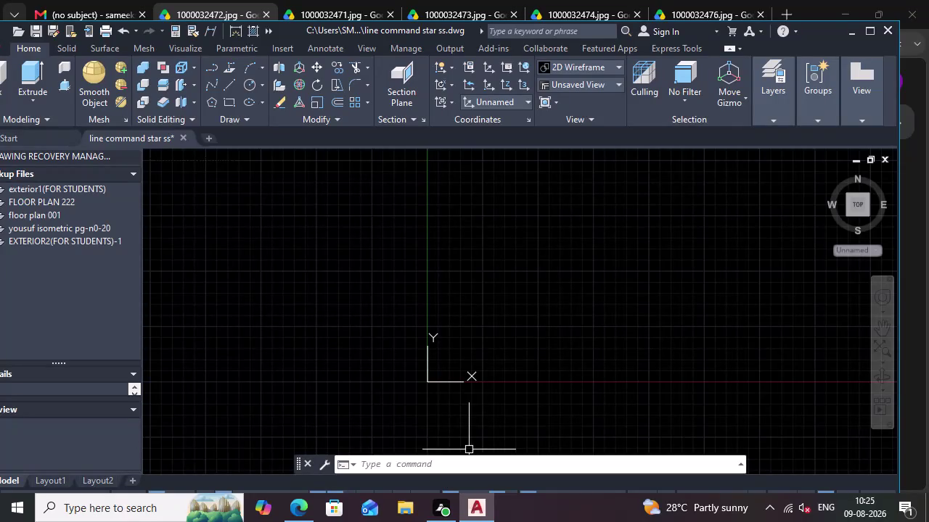
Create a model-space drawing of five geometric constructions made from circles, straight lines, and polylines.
Draw a radius-50 circle centred just above and right of the origin.
click(447, 464)
text(circle)
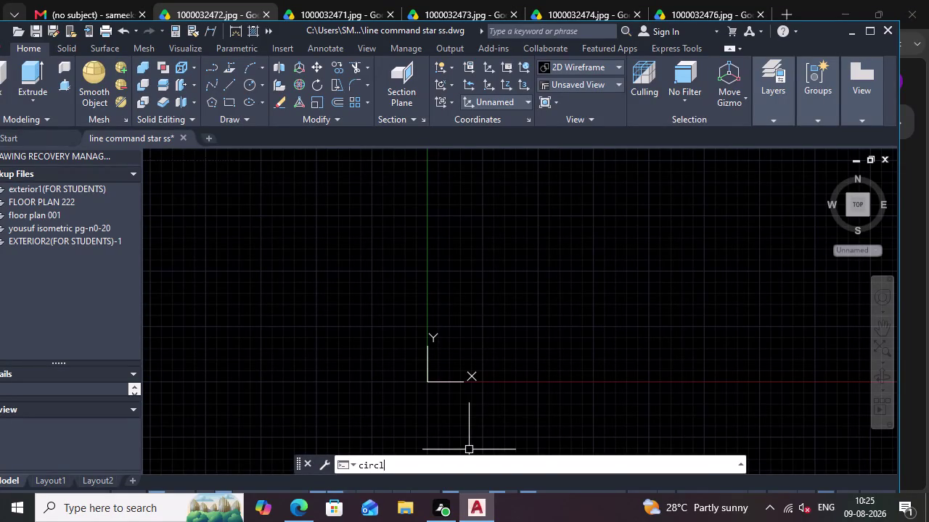
key(Return)
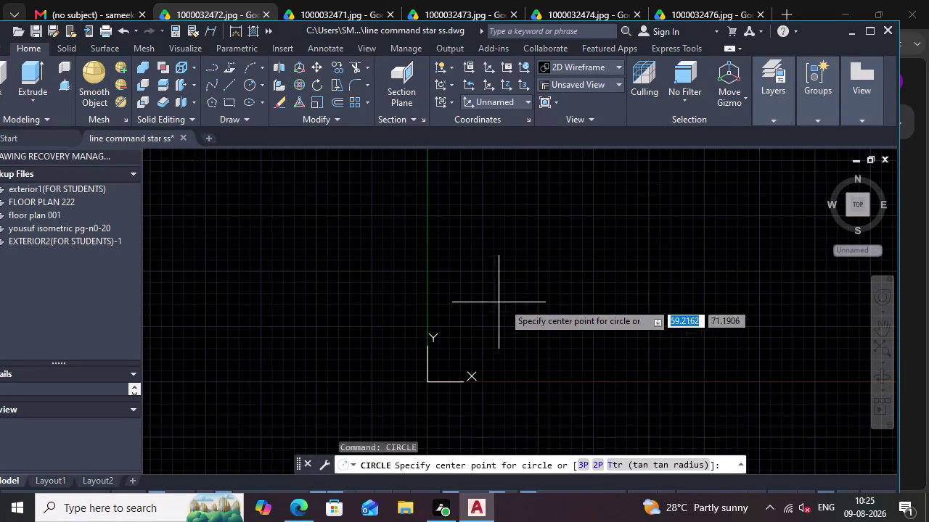
click(525, 312)
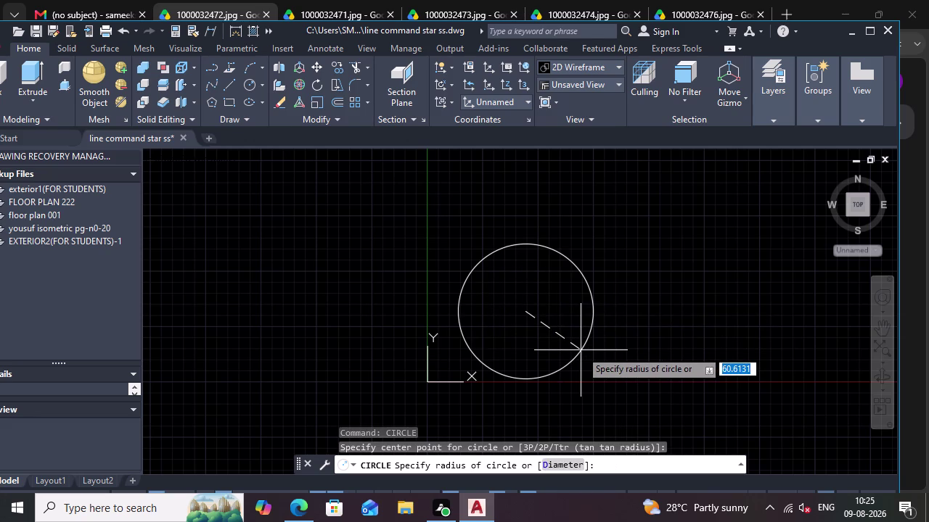
text(50)
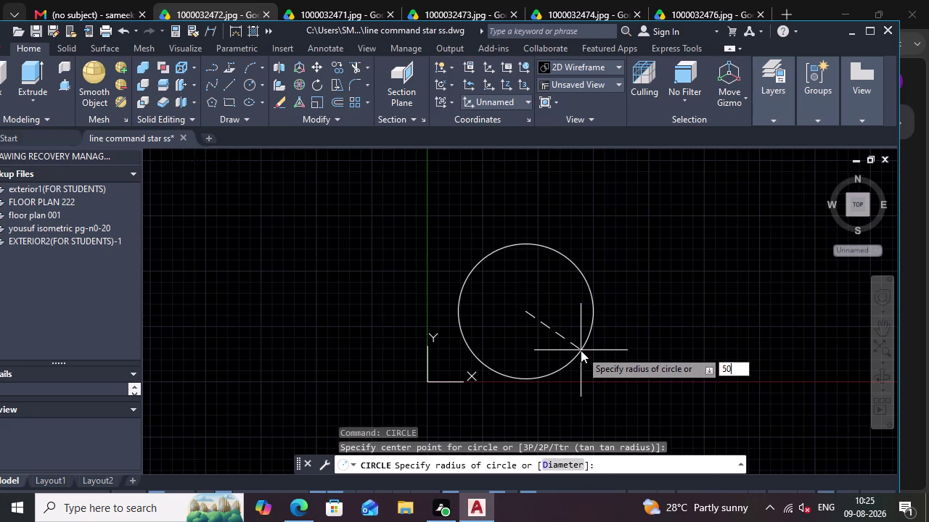
key(Return)
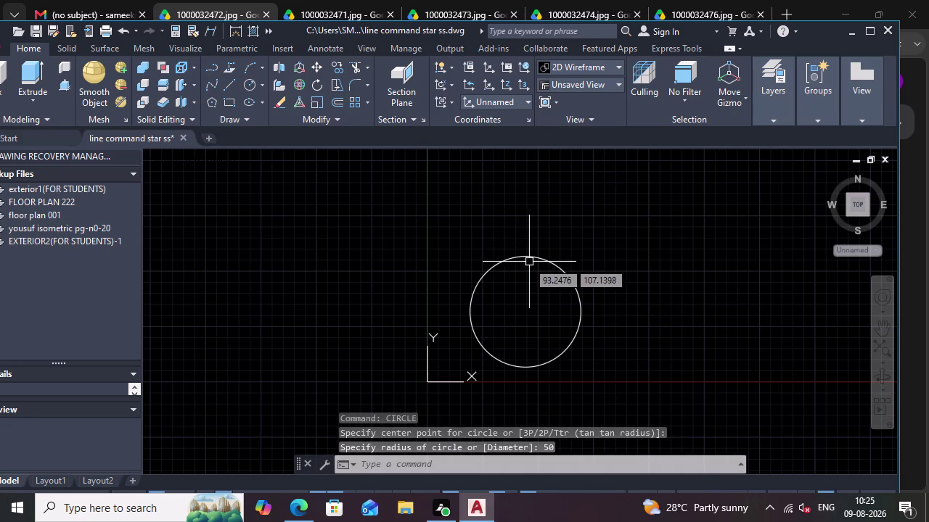
Add a radius-20 circle on the big circle's top quadrant, topped by a radius-10 circle.
key(c)
key(Return)
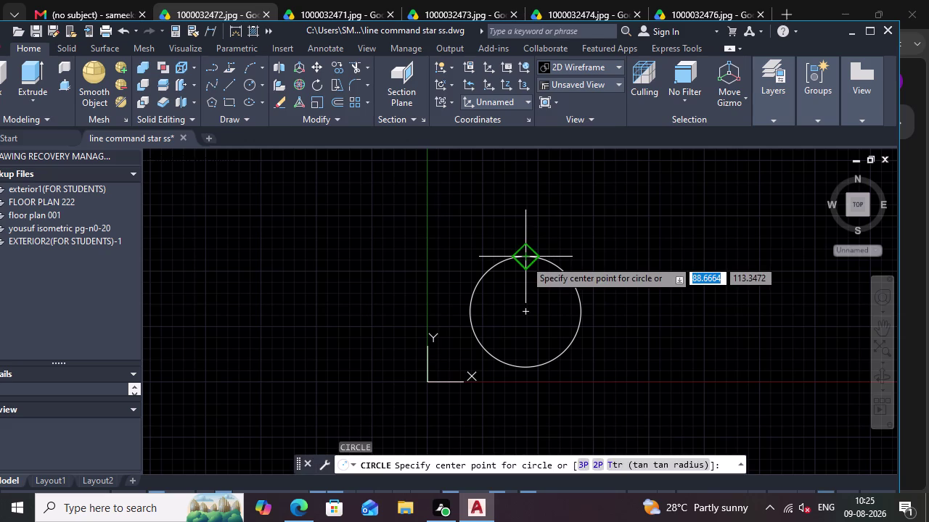
click(525, 260)
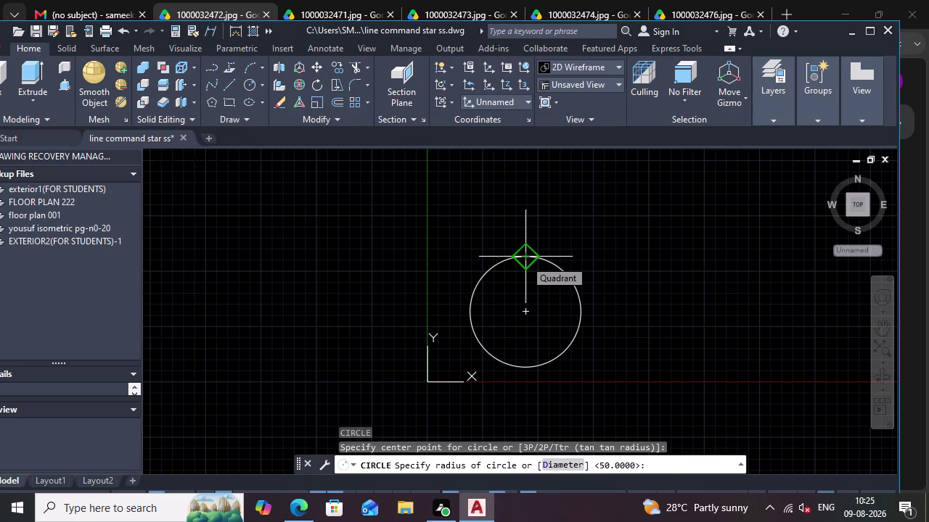
text(20)
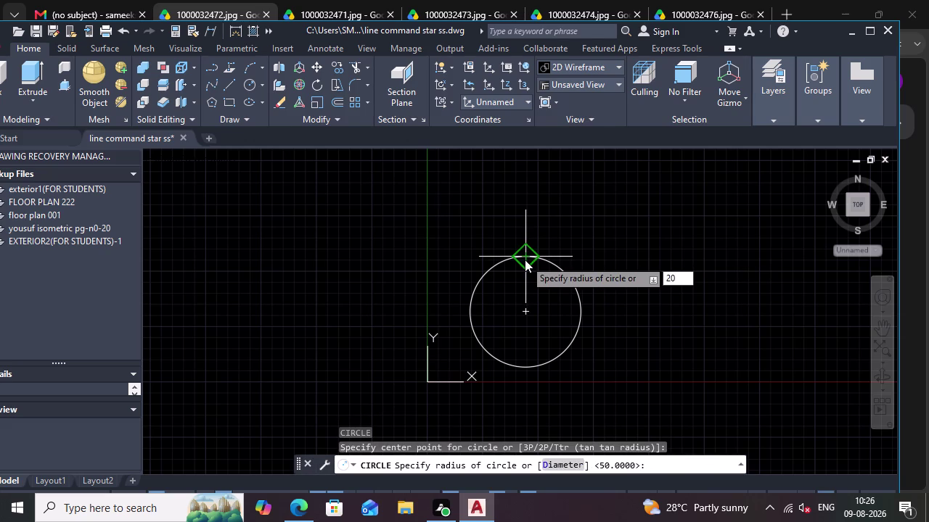
key(Return)
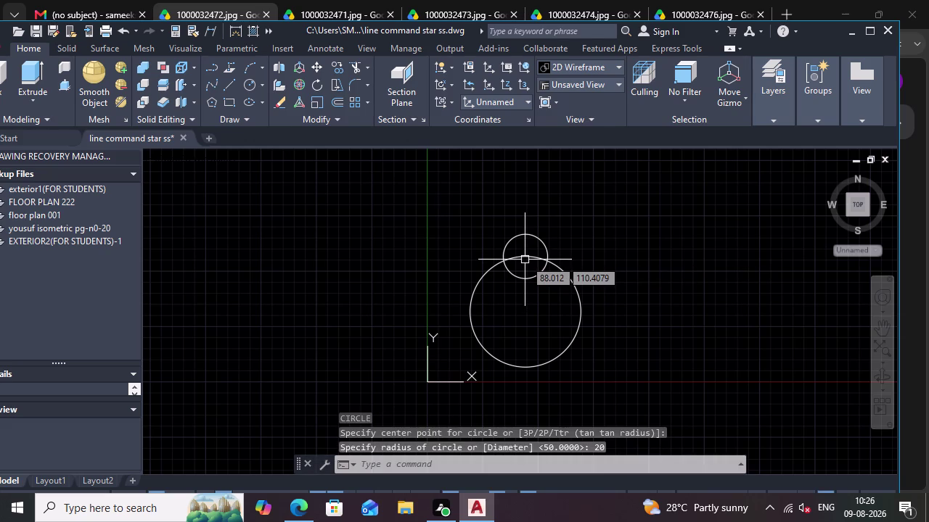
key(c)
key(Return)
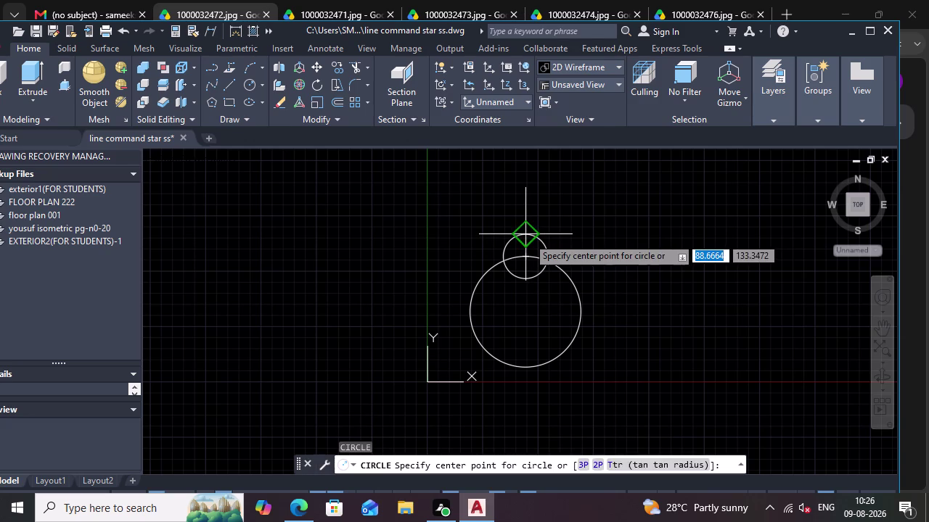
click(527, 238)
text(10)
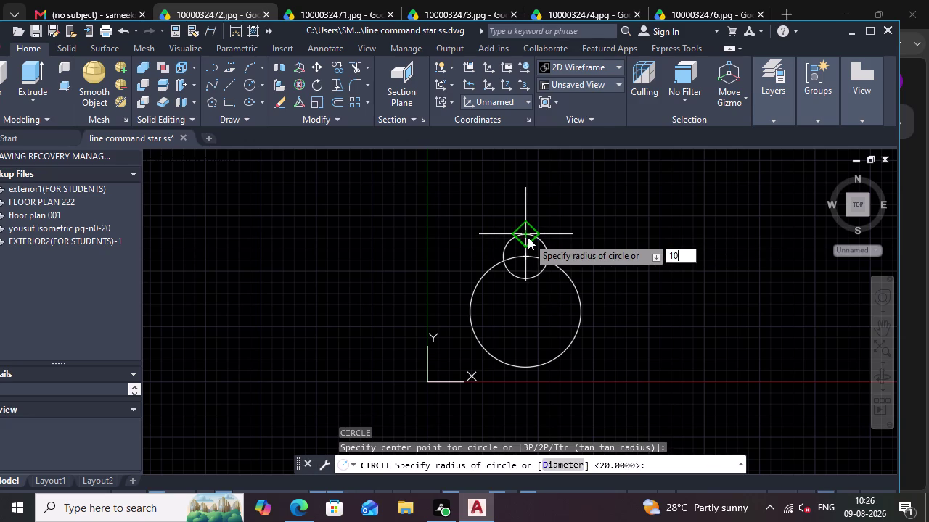
key(Return)
Add a radius-20 circle on the right quadrant, capped by a radius-10 circle at its outer point.
key(c)
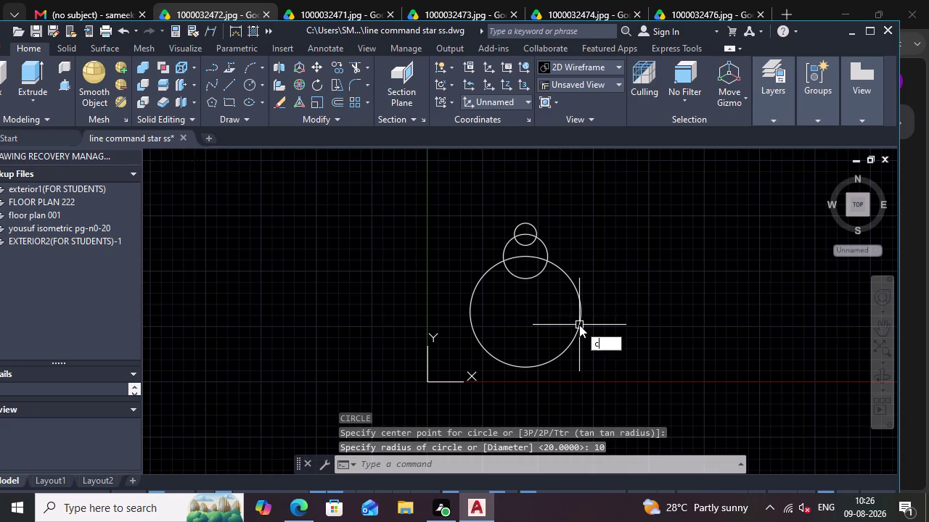
key(Return)
click(591, 319)
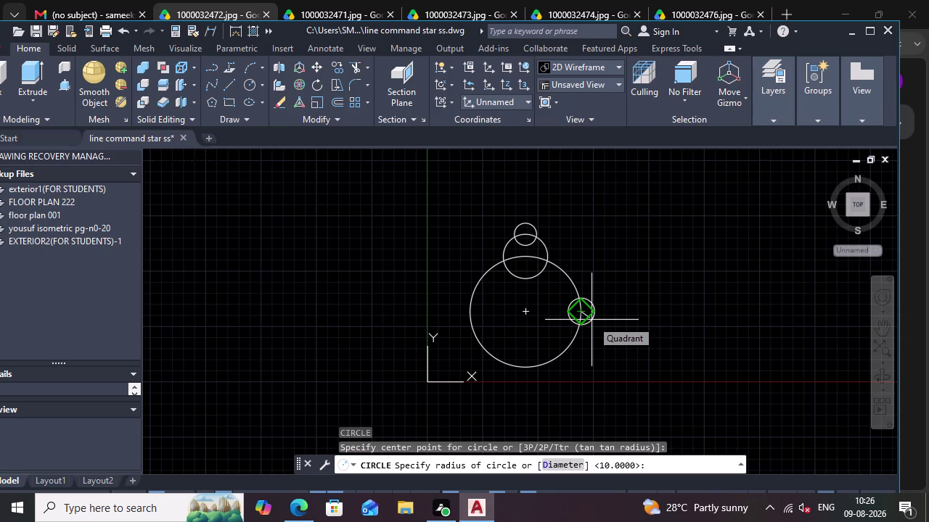
text(2-)
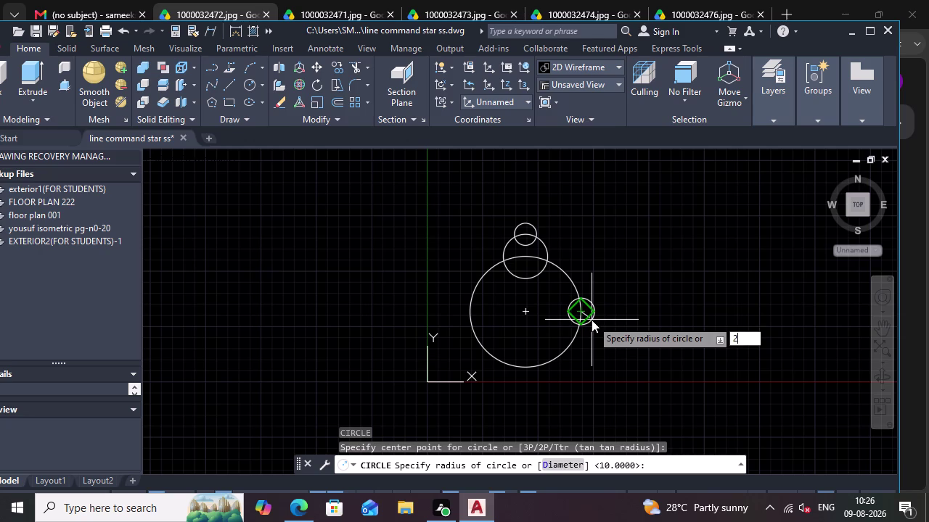
key(BackSpace)
key(0)
key(Return)
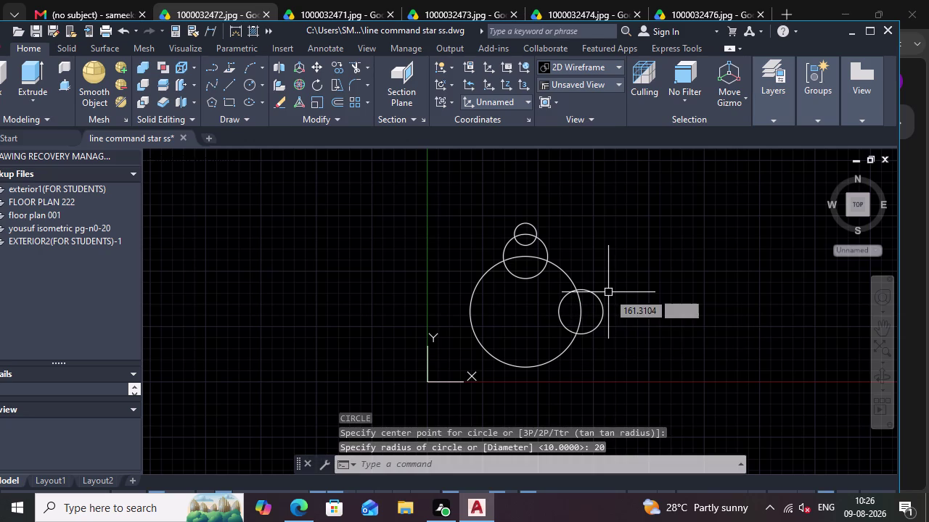
key(c)
key(Return)
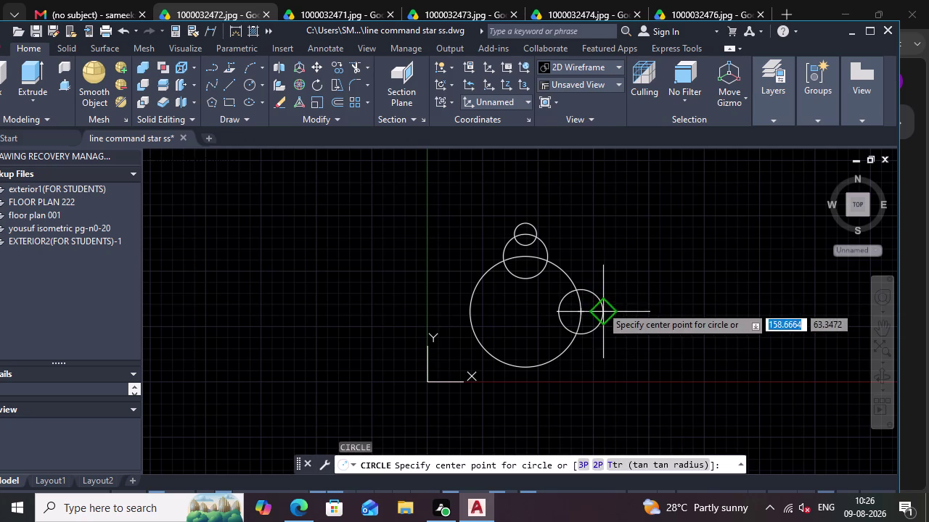
click(601, 306)
text(10)
key(Return)
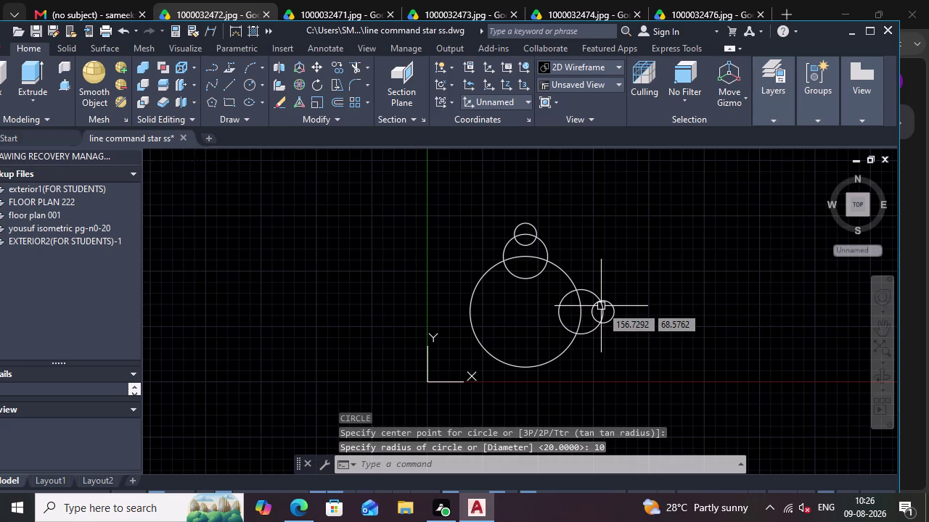
key(c)
key(Return)
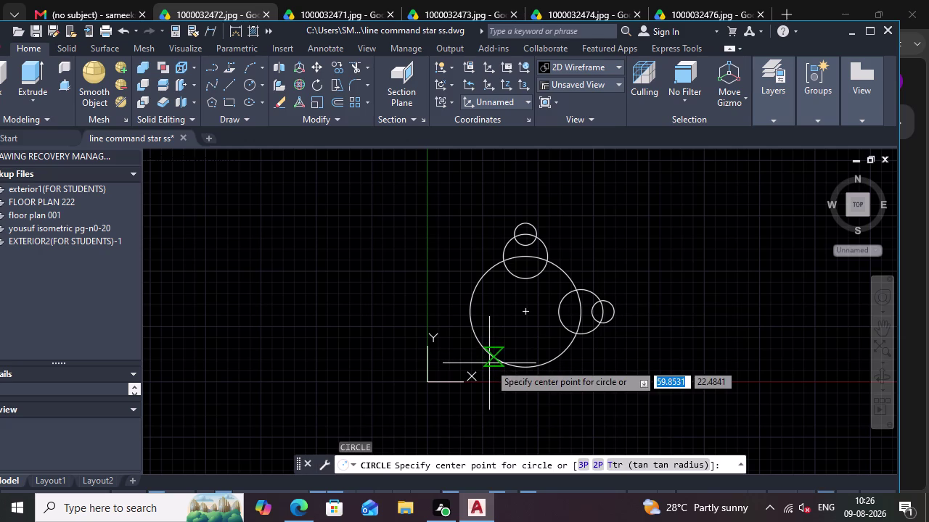
Add a radius-20 circle at the bottom quadrant with a radius-10 circle below it.
click(525, 365)
text(20)
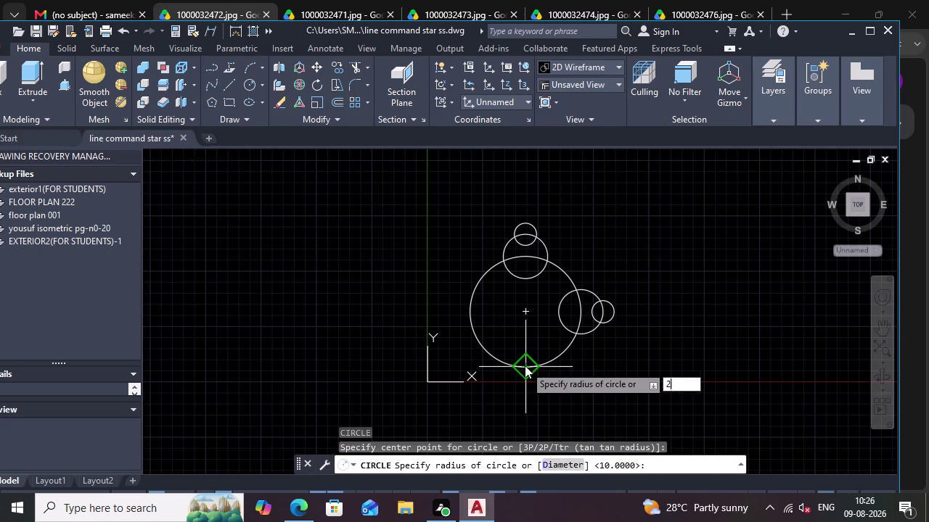
key(Return)
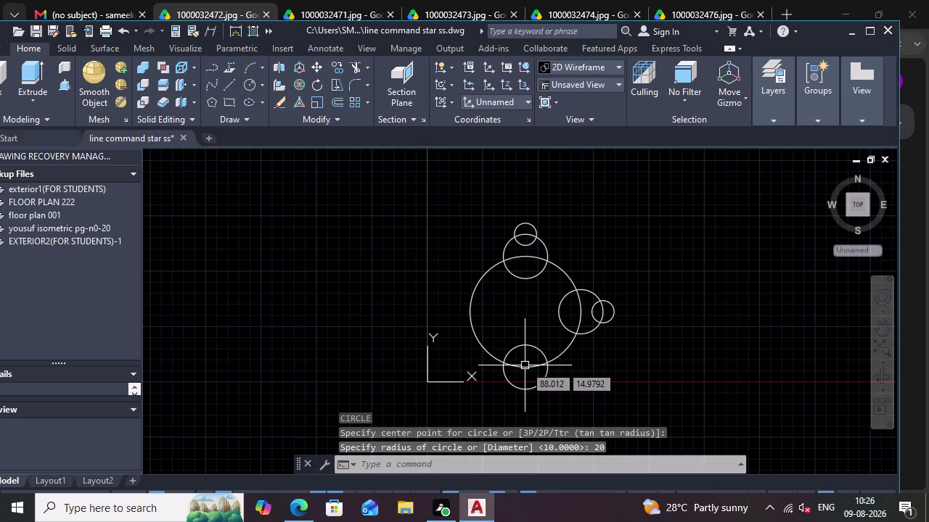
key(c)
key(Return)
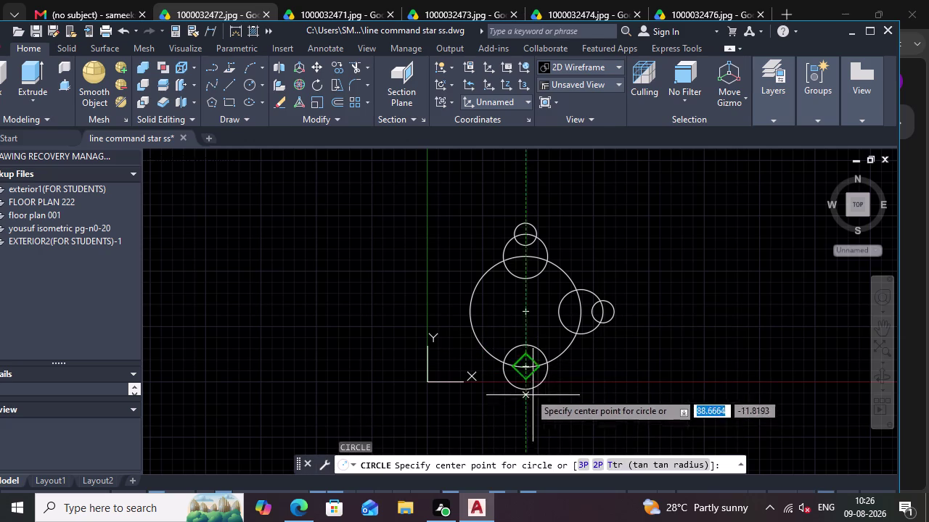
click(518, 389)
text(20)
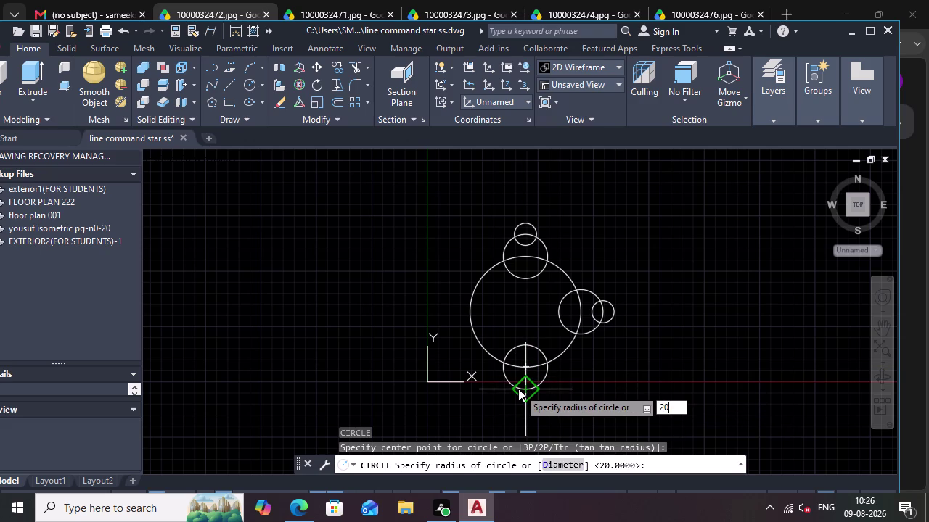
key(BackSpace)
key(BackSpace)
text(1-)
key(BackSpace)
key(0)
key(Return)
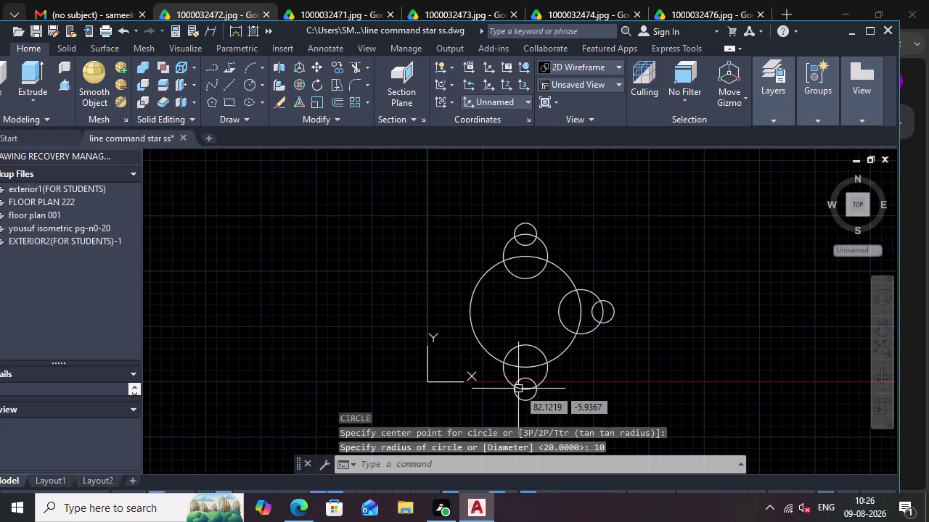
Add a radius-20 circle at the left quadrant with a radius-10 circle beyond it.
key(c)
key(Return)
scroll(up, 3)
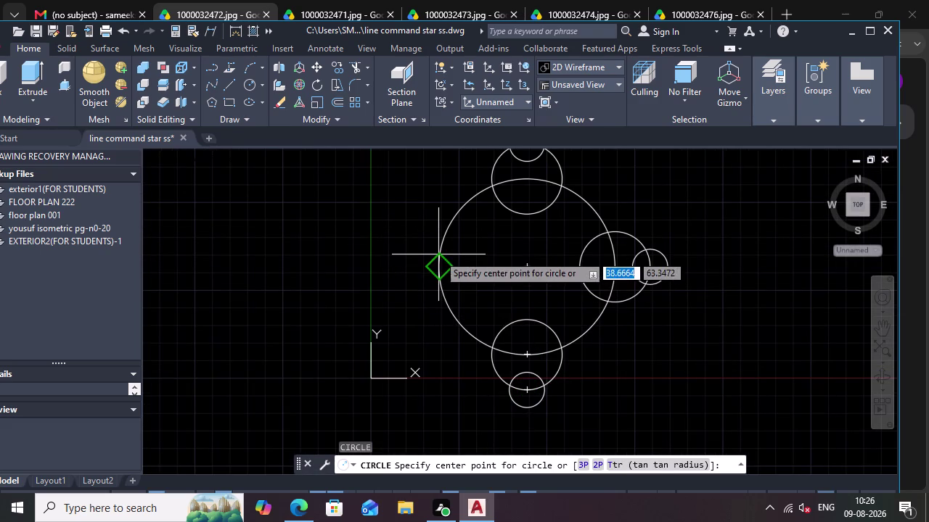
click(438, 255)
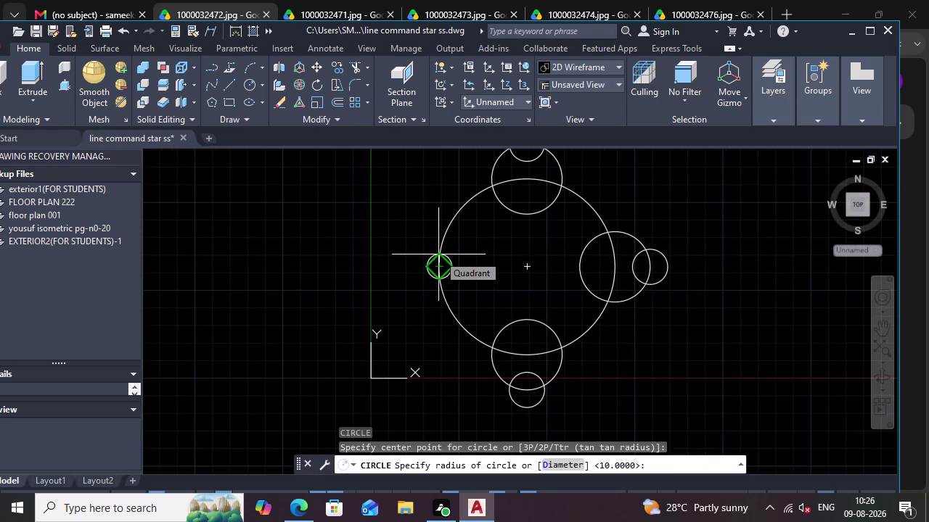
text(20)
key(Return)
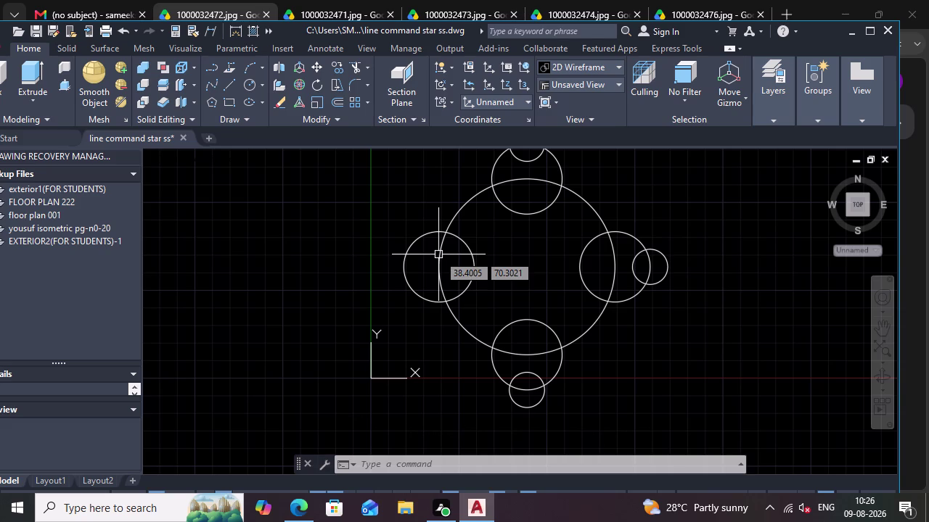
key(c)
key(Return)
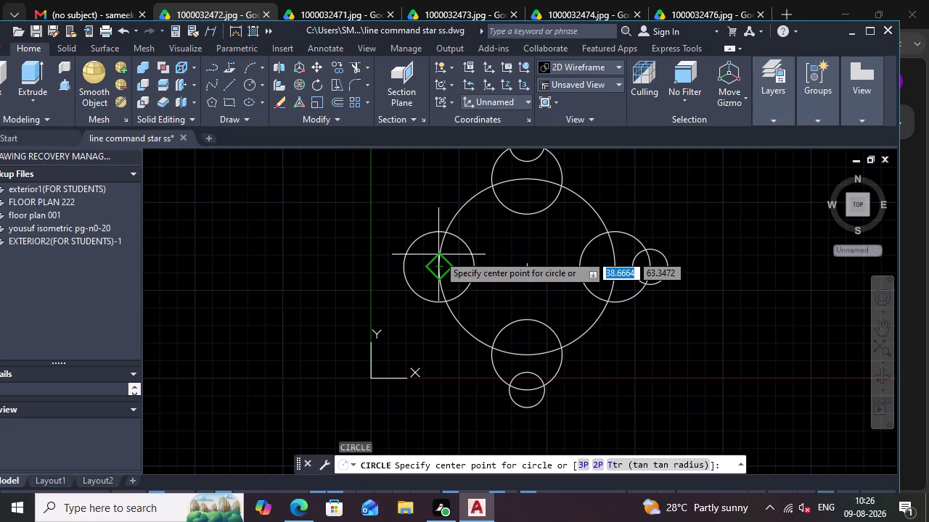
click(414, 260)
text(10)
key(Return)
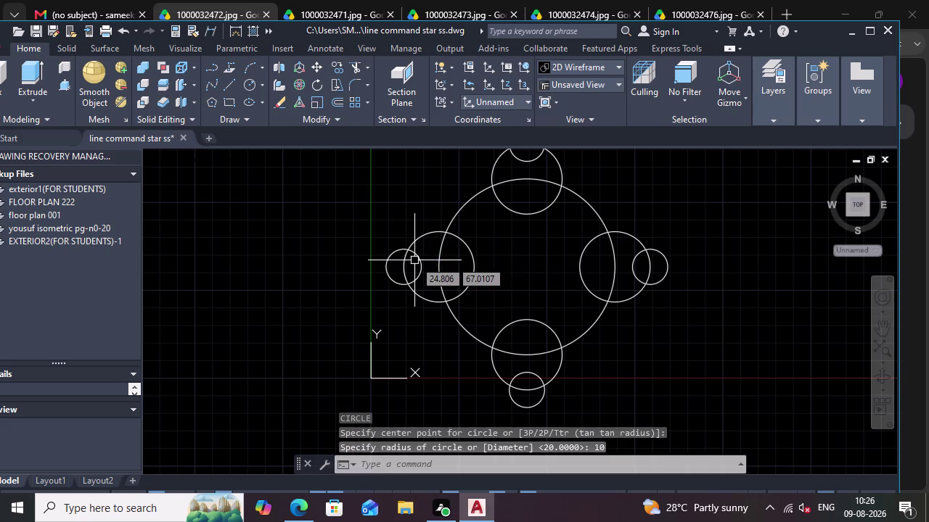
scroll(down, 3)
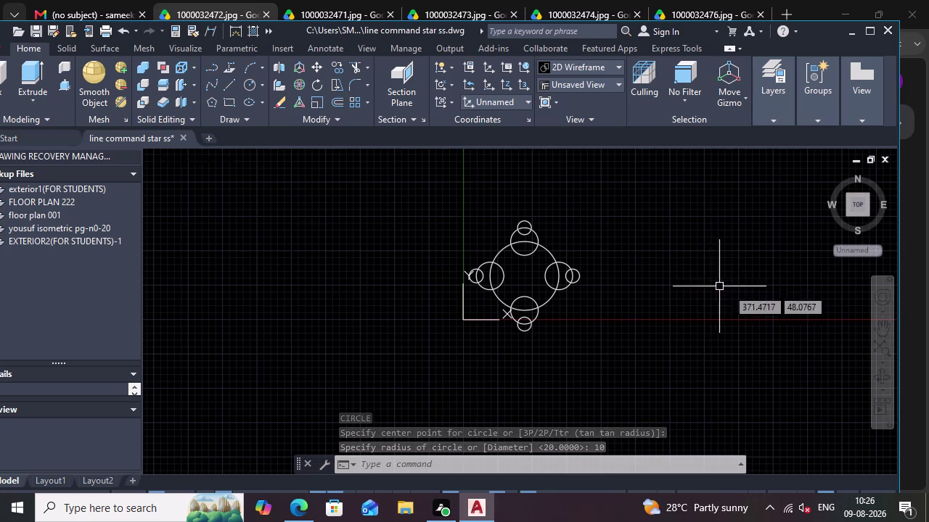
click(459, 467)
key(c)
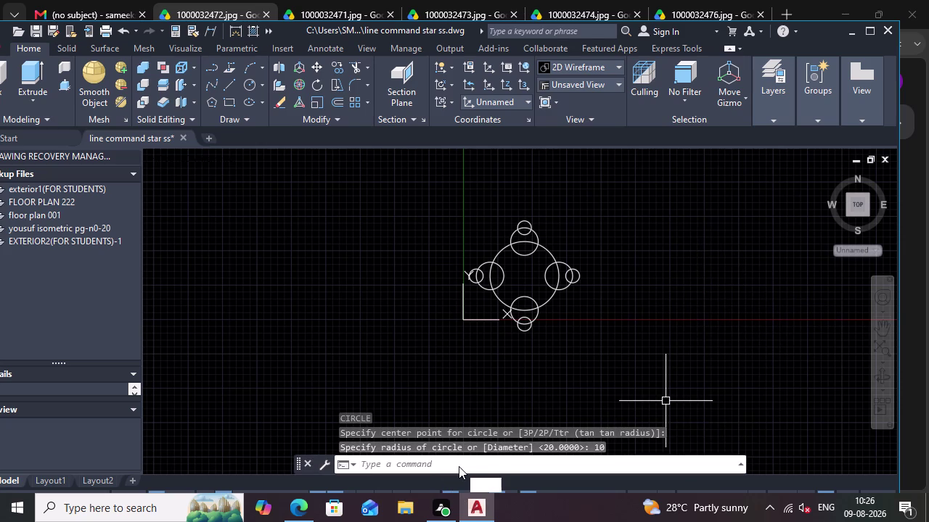
key(Return)
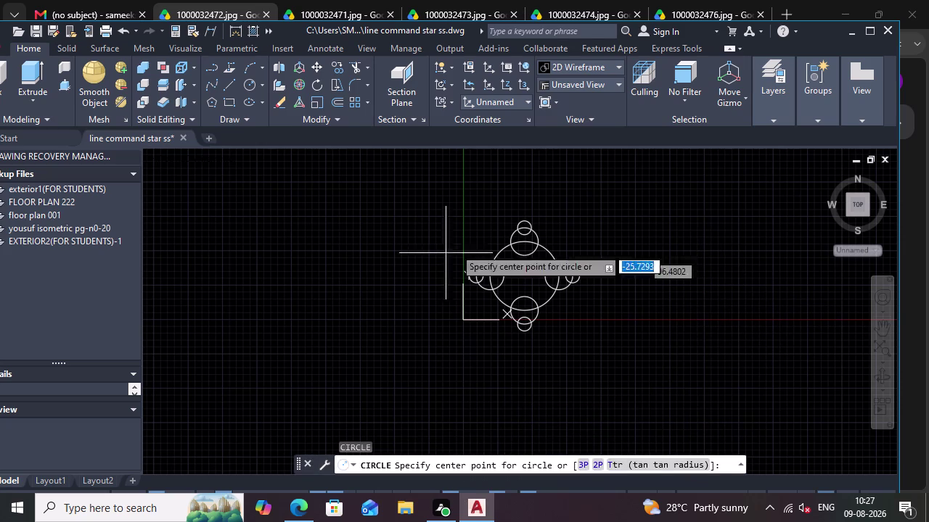
scroll(up, 3)
scroll(down, 3)
click(687, 270)
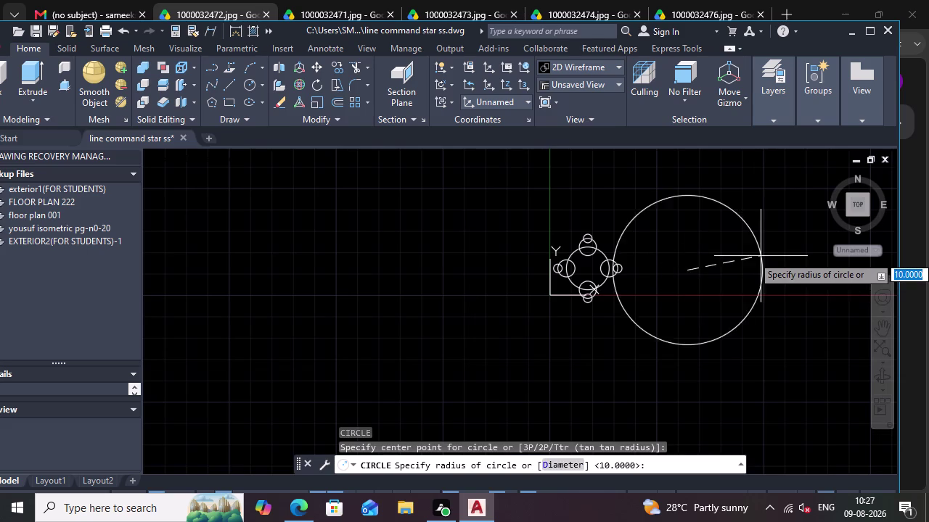
scroll(up, 3)
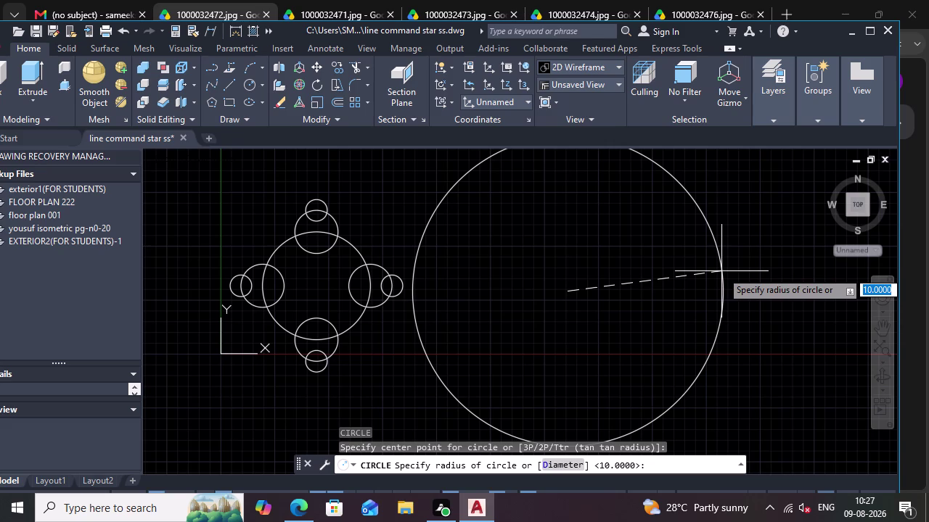
key(Escape)
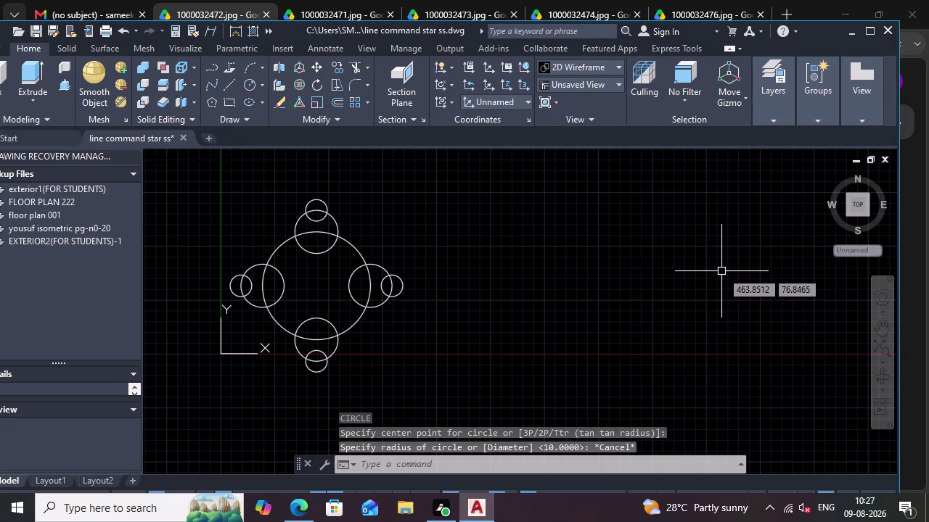
text(tr)
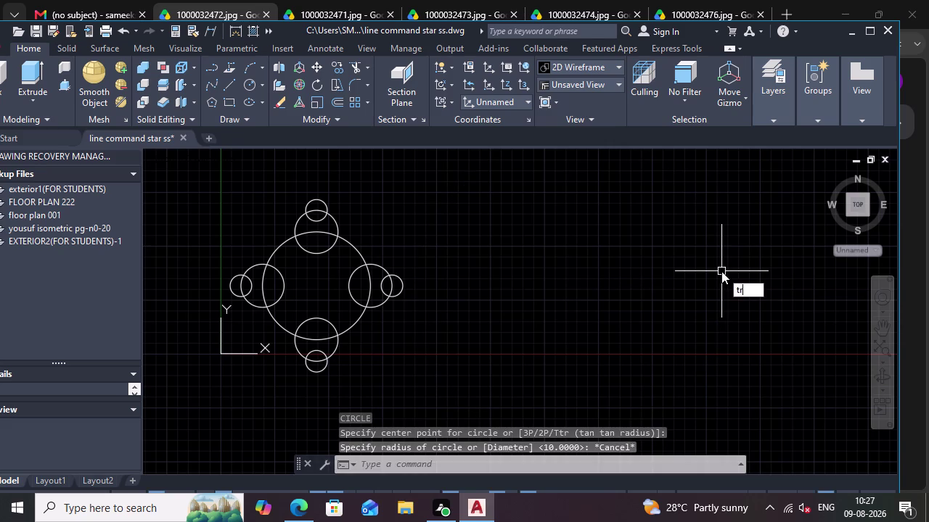
key(BackSpace)
key(BackSpace)
key(BackSpace)
text(l)
Start the triangle with a 100-unit line at 60° from a picked corner.
text(ine)
key(Return)
click(575, 310)
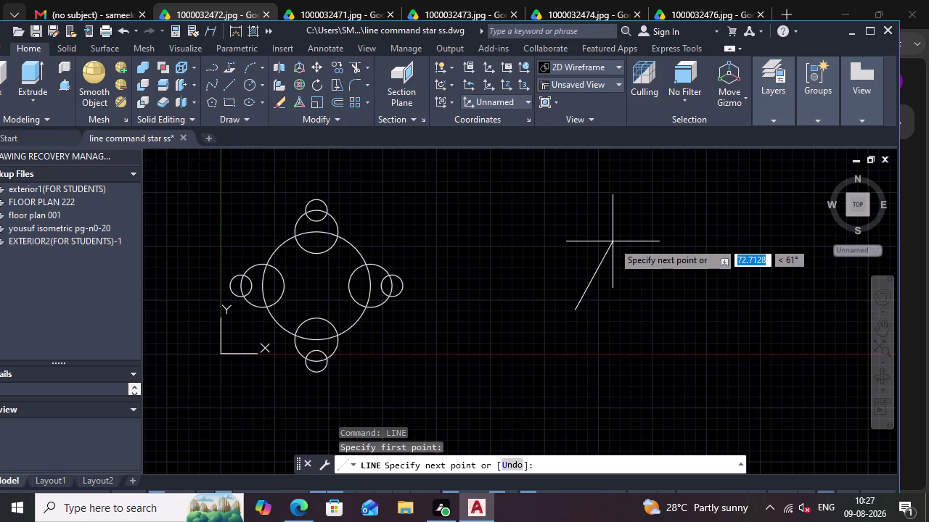
text(100)
key(Tab)
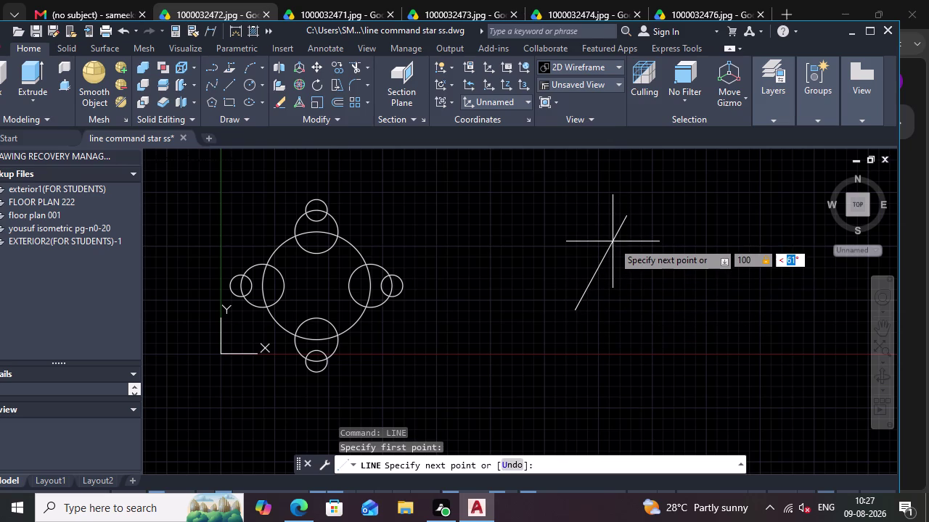
text(60)
key(Return)
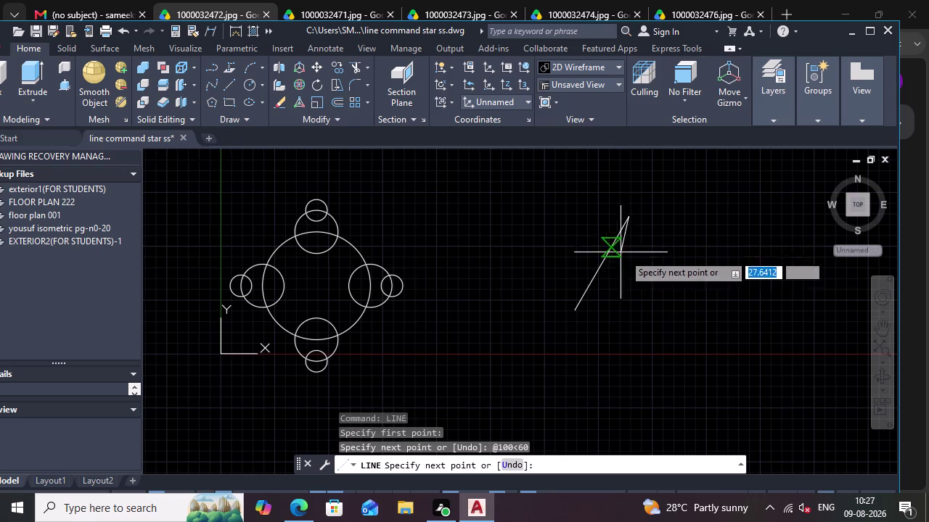
Attempt the second side, undoing a wrong 60° line and abandoning the 300° entry.
text(100)
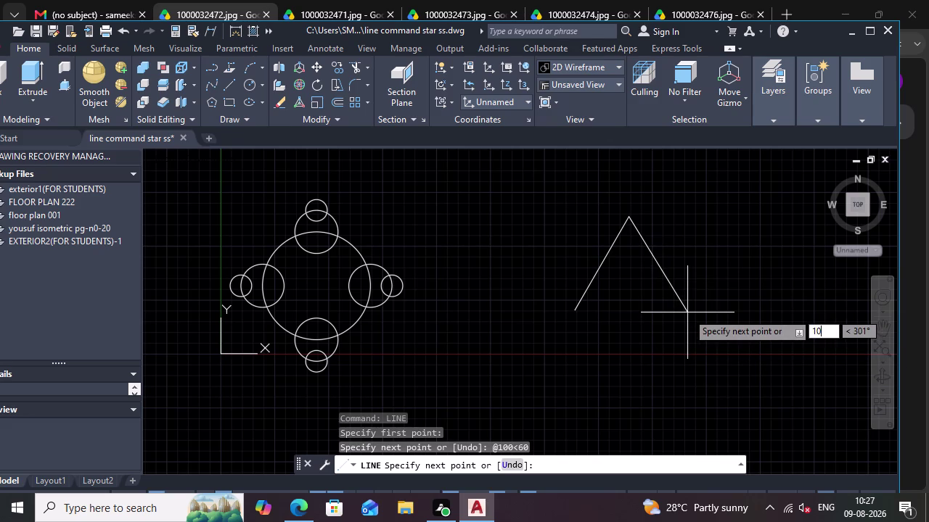
key(Tab)
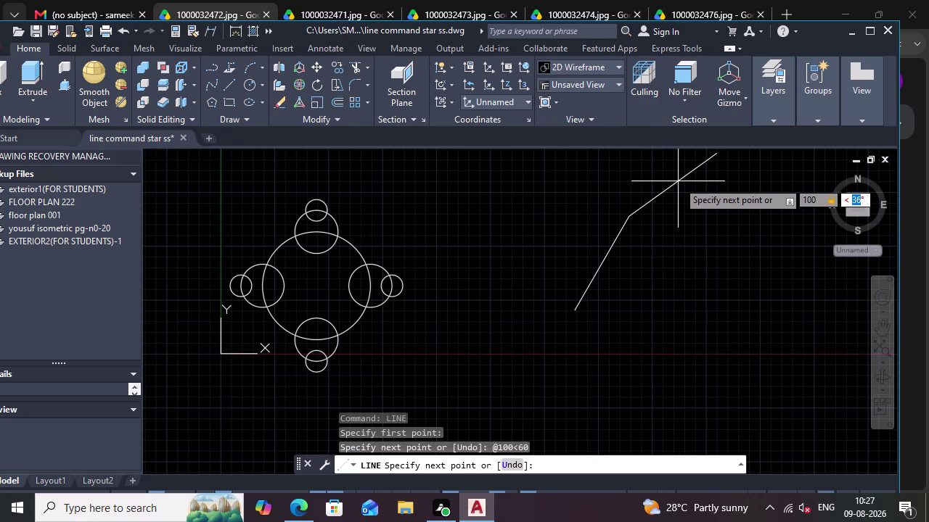
text(60)
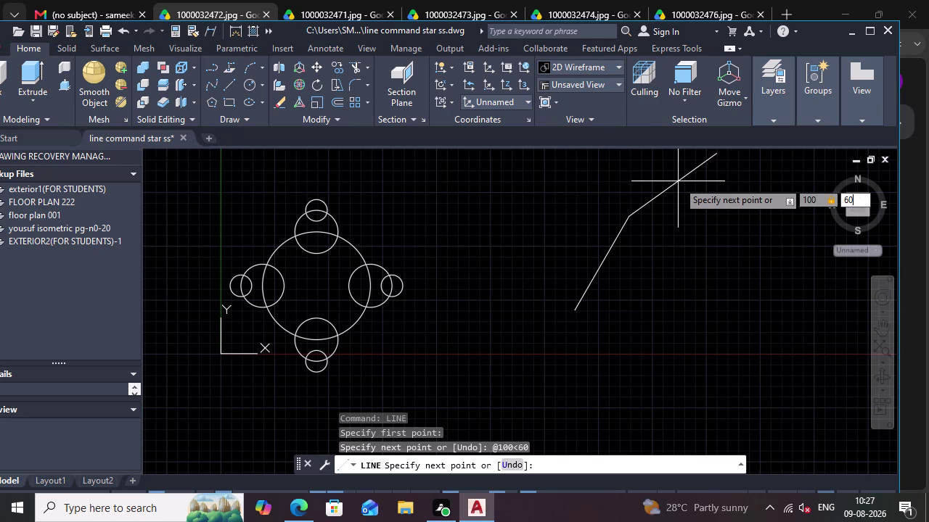
key(Return)
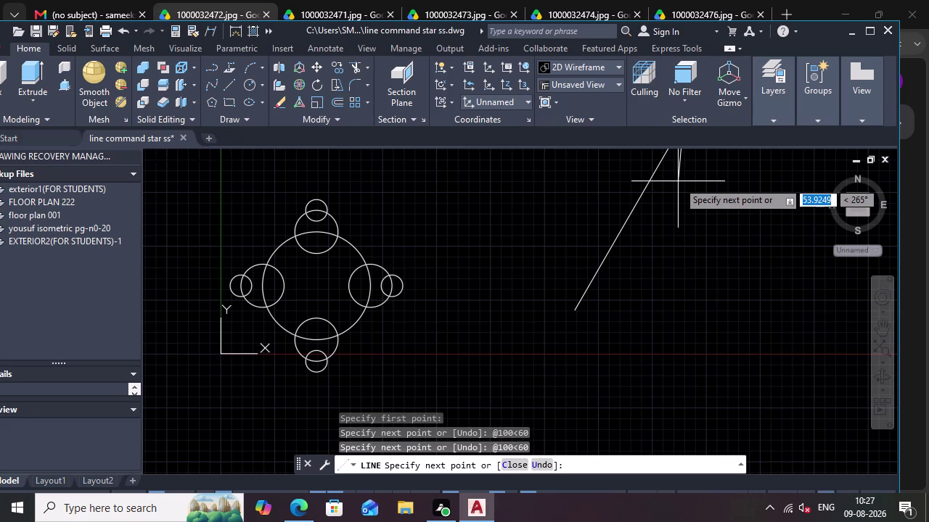
key(ctrl+z)
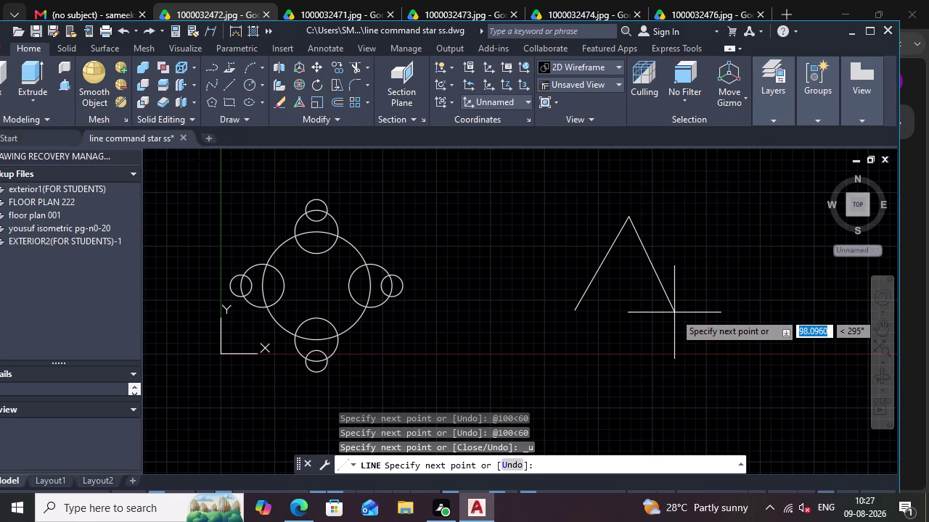
text(100)
key(Tab)
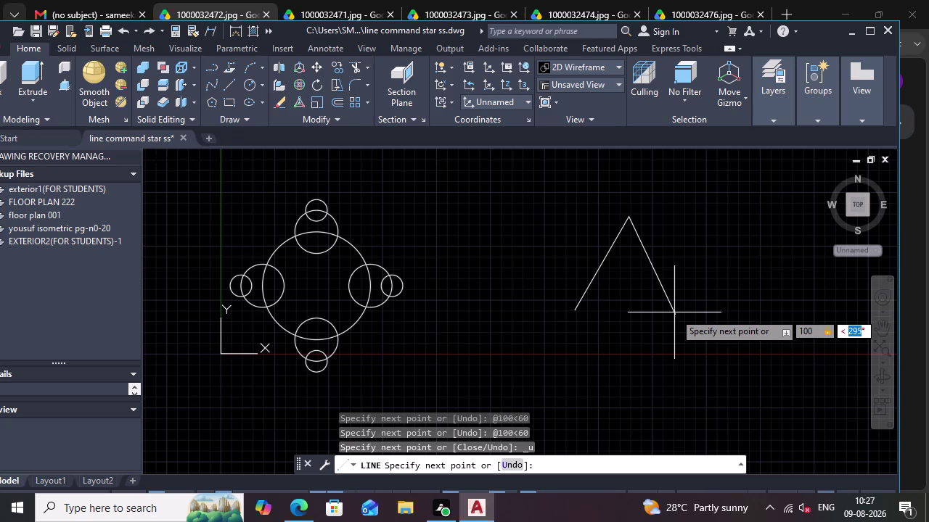
text(43)
key(BackSpace)
key(BackSpace)
text(40)
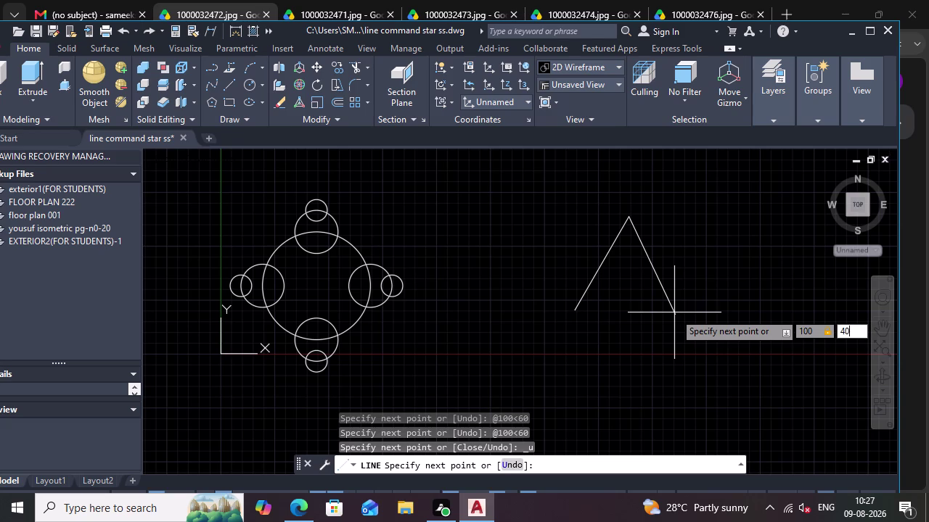
text(0)
key(BackSpace)
key(BackSpace)
key(BackSpace)
text(300)
key(Tab)
click(578, 313)
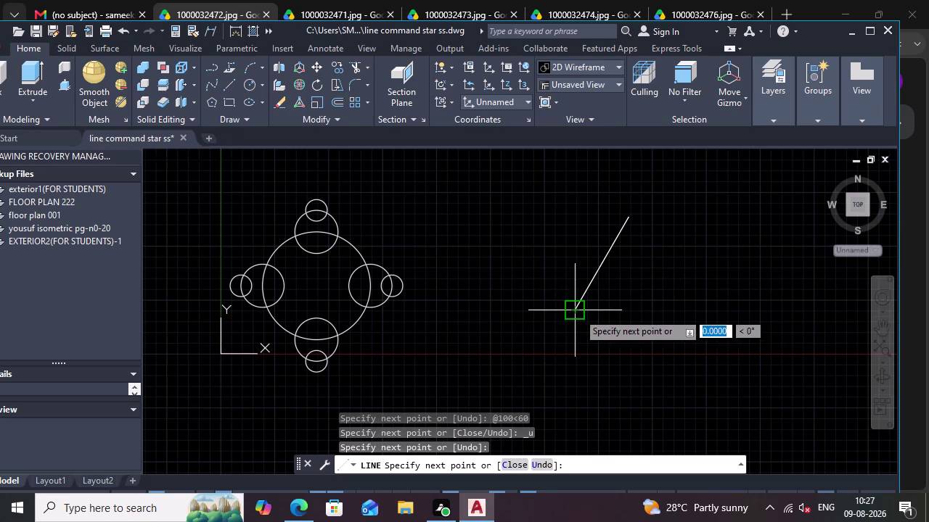
key(Escape)
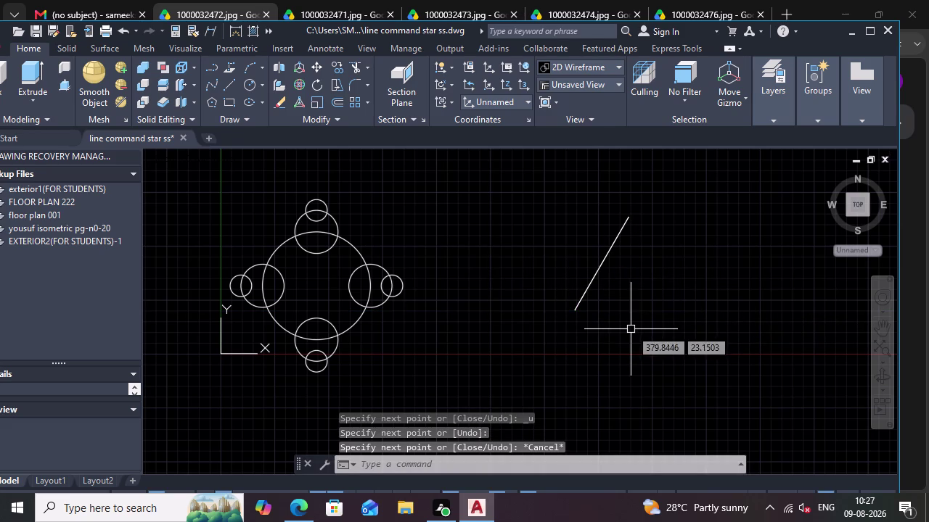
Draw a 100-unit side at 300° from the apex and close the triangle at the first corner.
key(l)
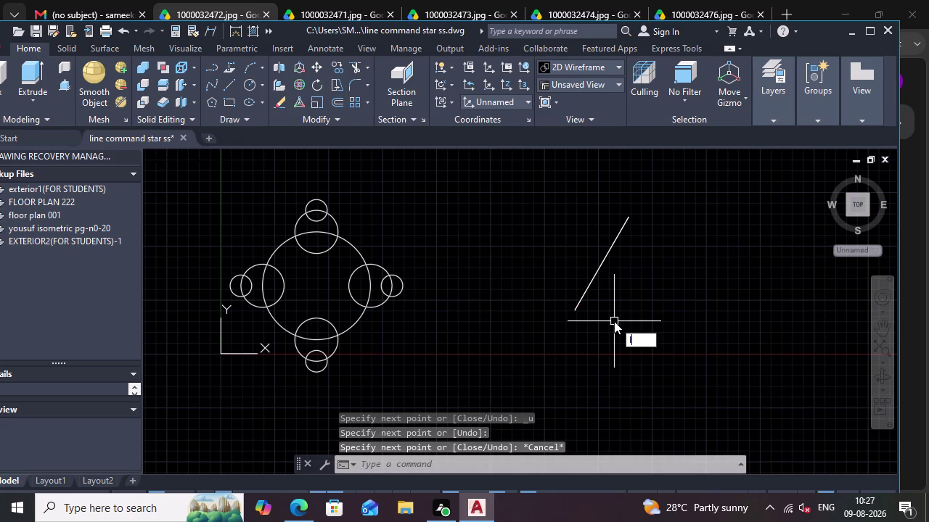
key(Return)
click(629, 210)
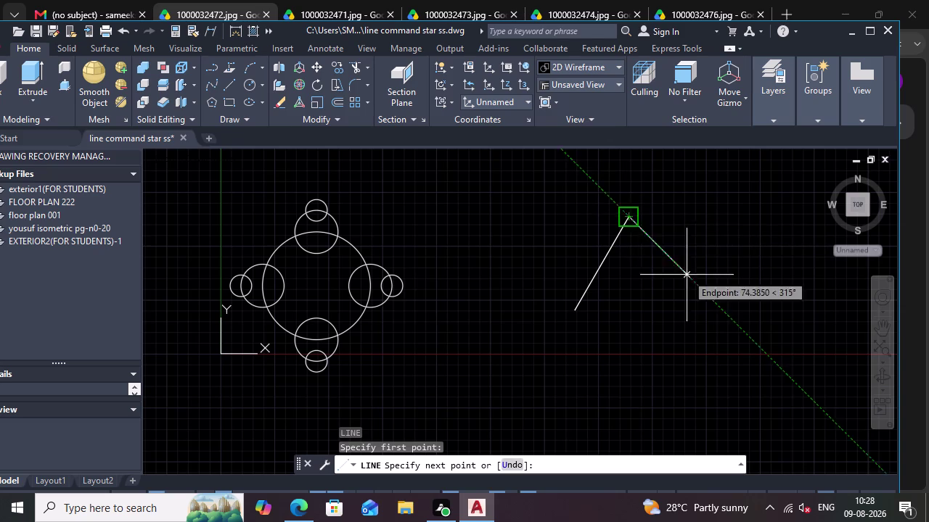
text(1)
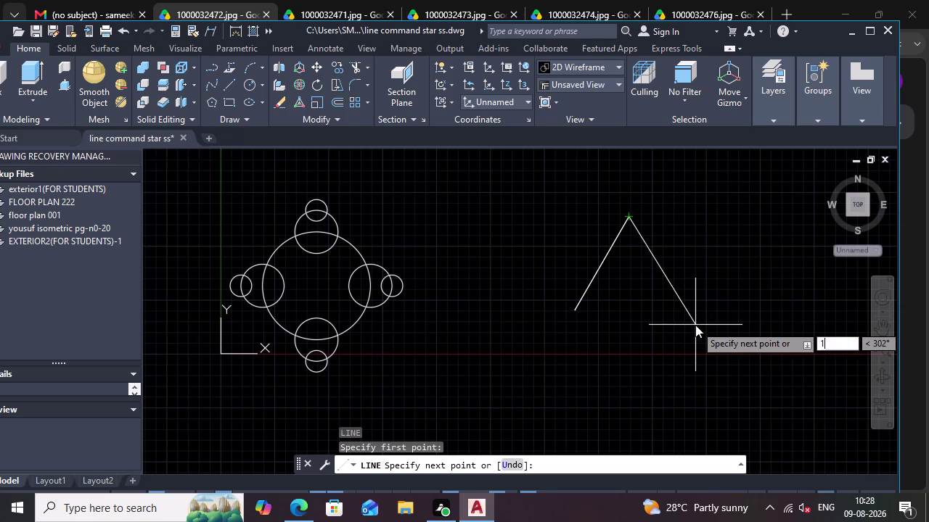
text(00)
key(Tab)
text(300)
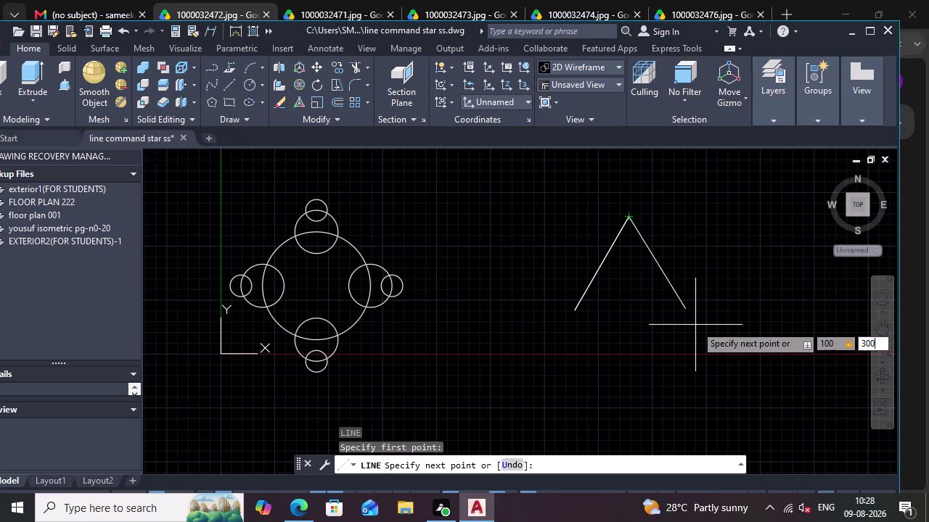
key(Return)
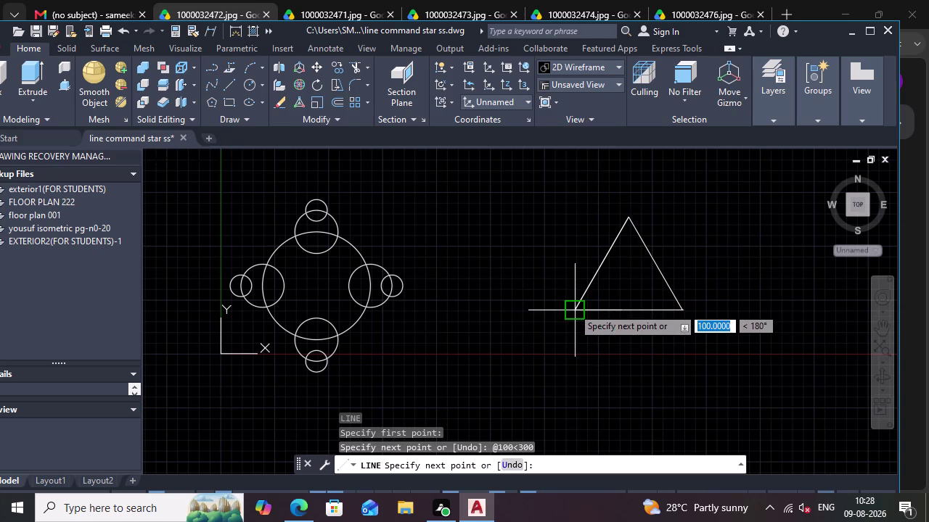
click(572, 308)
key(Escape)
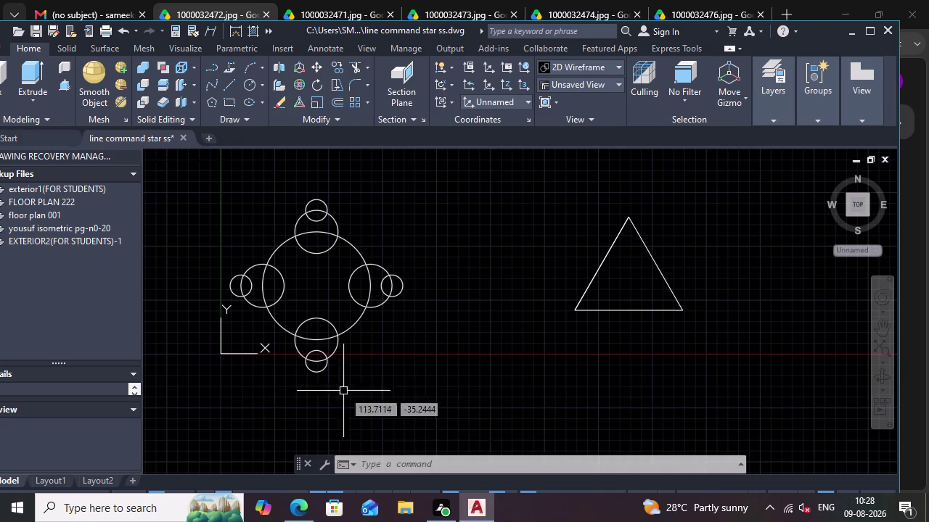
Place radius-20 circles on the triangle's bottom-right and bottom-left corners.
click(451, 466)
key(c)
key(Return)
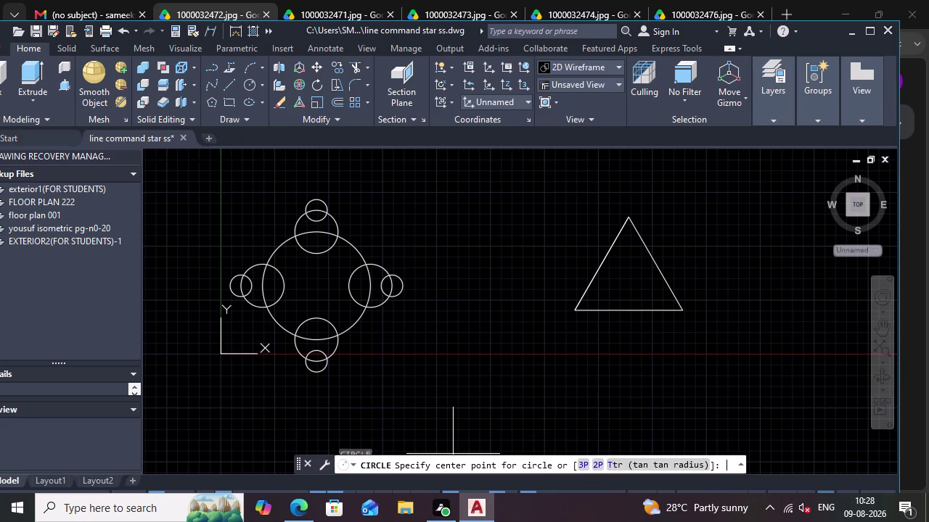
click(680, 307)
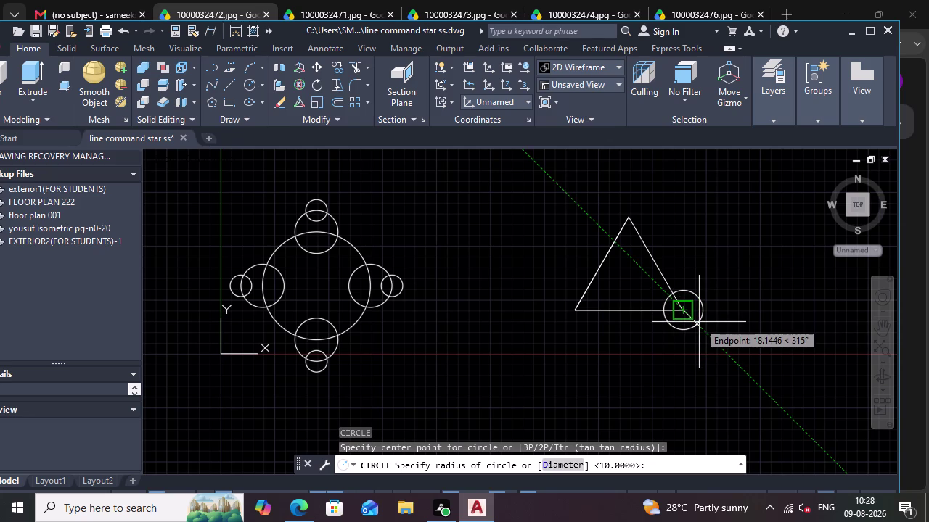
text(20)
key(Return)
key(c)
key(Return)
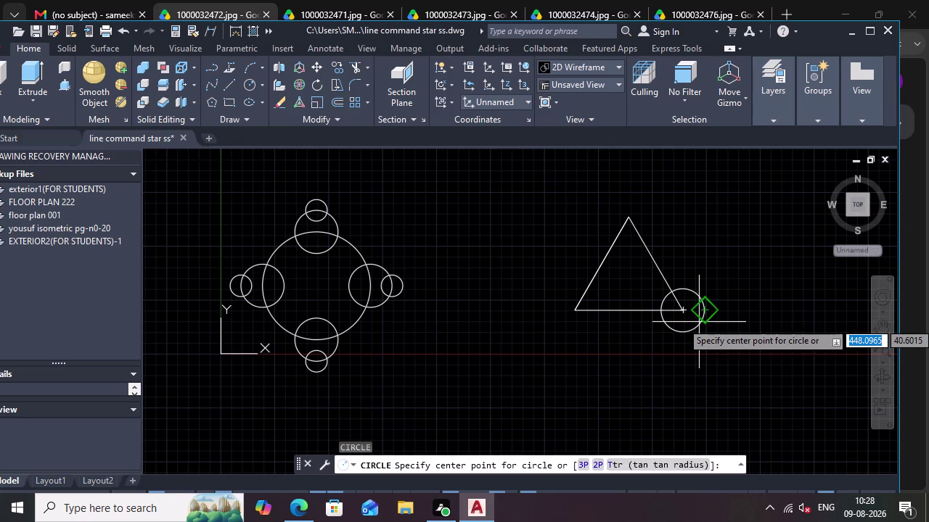
click(576, 313)
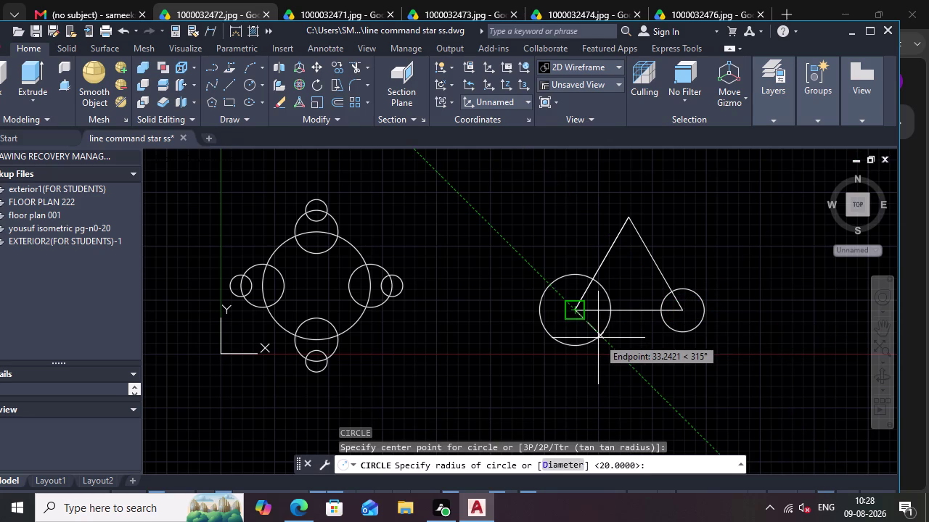
text(20)
key(Return)
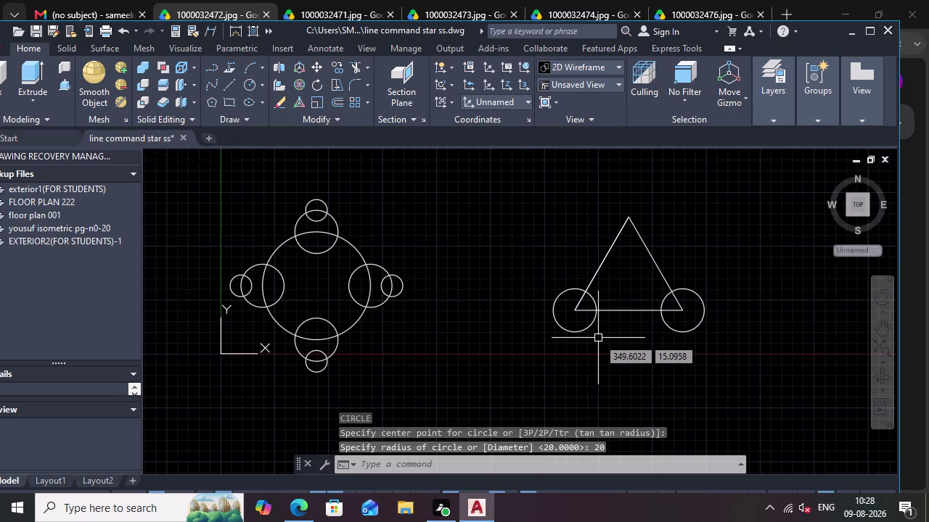
Place a radius-20 circle on the triangle's top vertex.
key(c)
key(Return)
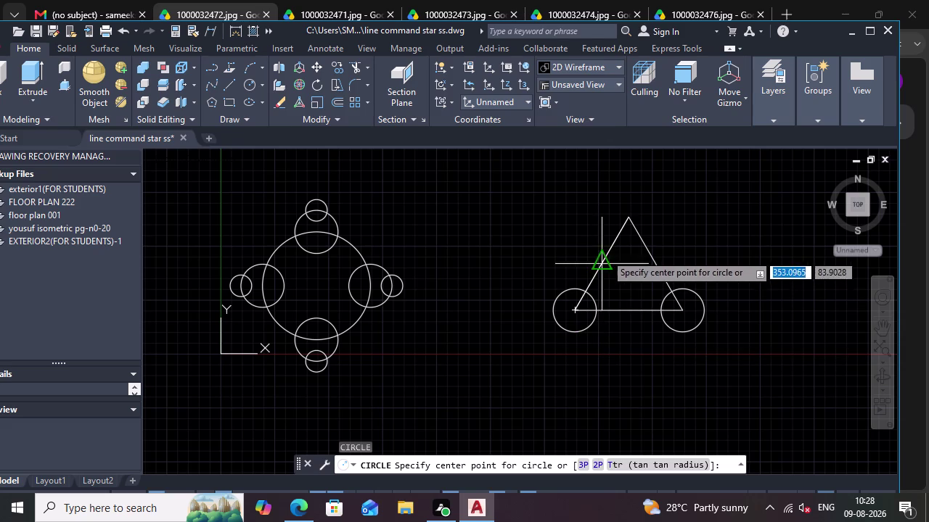
click(627, 220)
text(20)
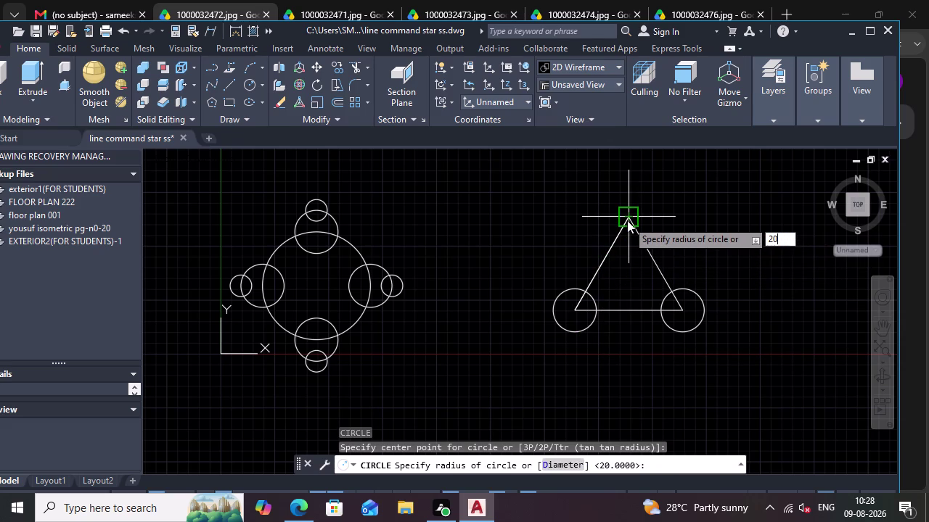
key(Return)
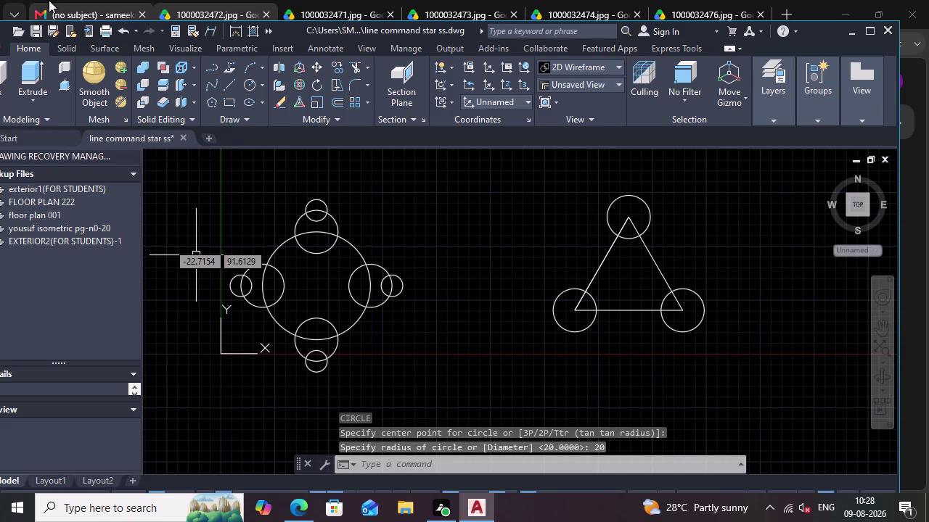
scroll(down, 3)
scroll(up, 3)
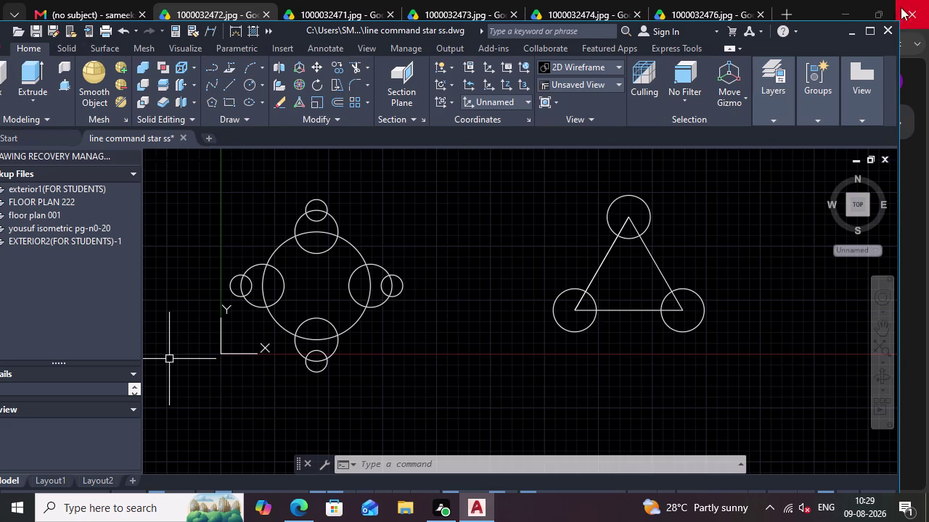
click(871, 26)
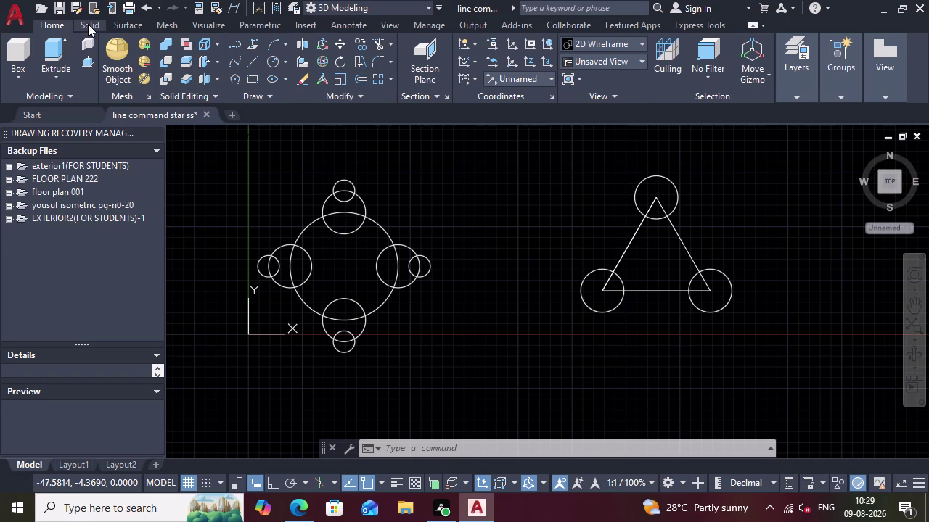
Start a circle and try the TTT option, cancelling the stray circle inside the triangle.
click(495, 444)
key(c)
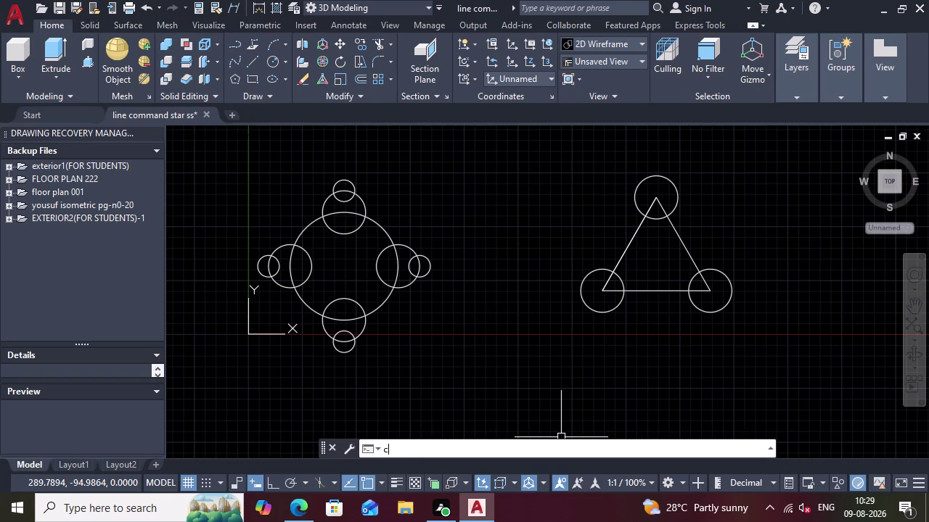
key(Return)
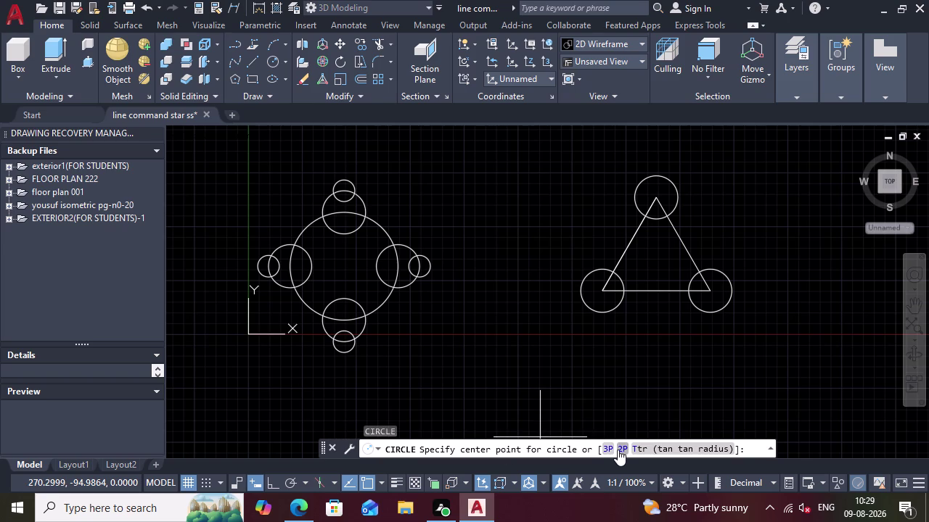
click(752, 449)
text(ttt)
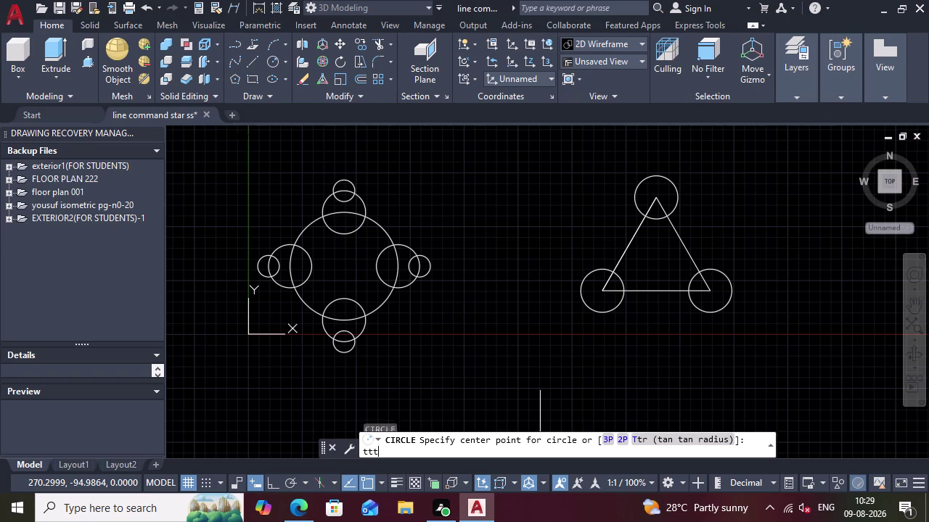
key(Return)
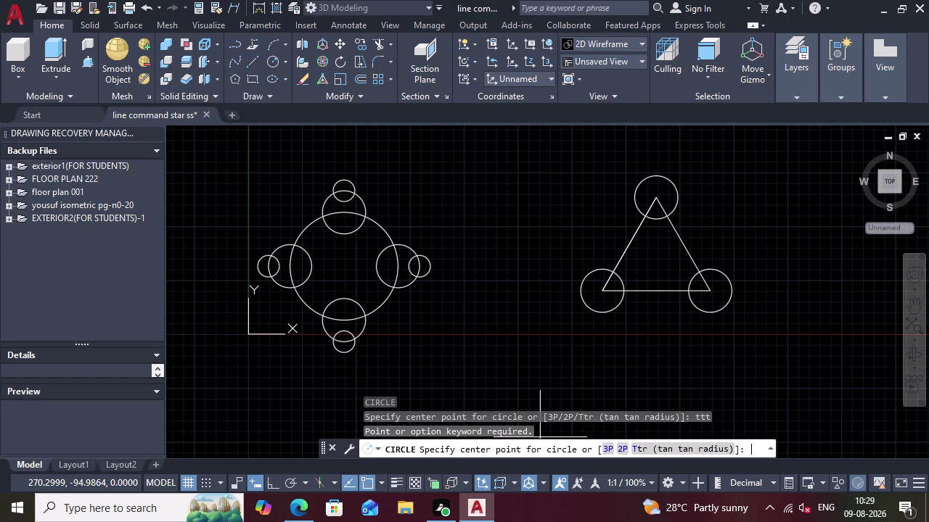
click(610, 281)
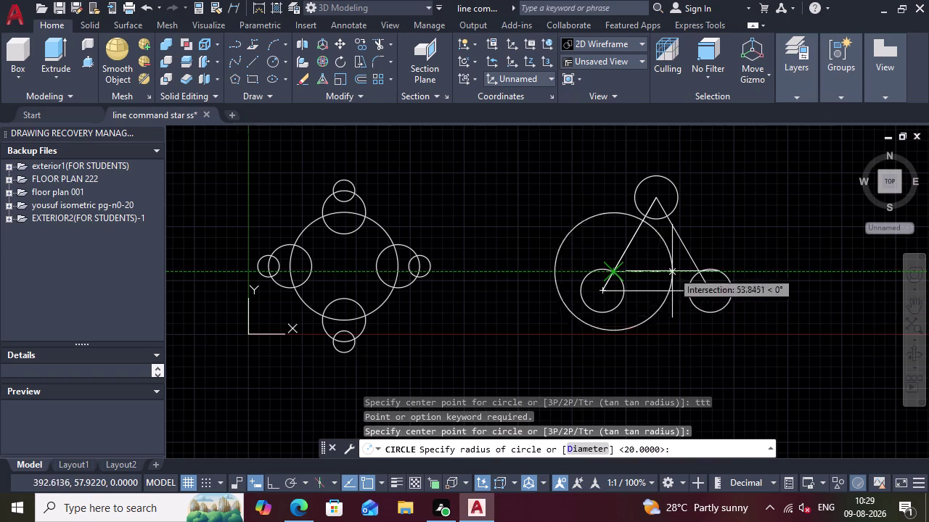
key(Escape)
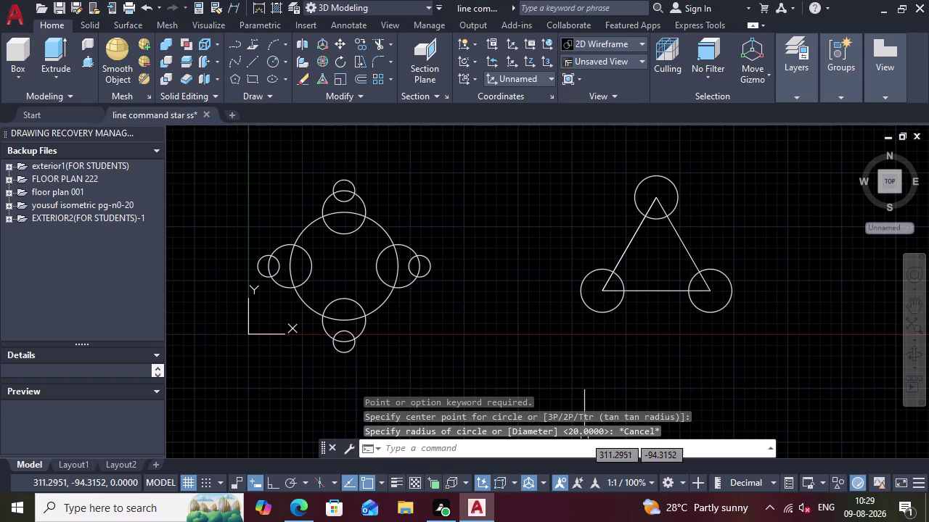
Retry TTT and a mistyped 'tantan' command, then clear the bad input.
click(522, 445)
text(ttt)
key(Return)
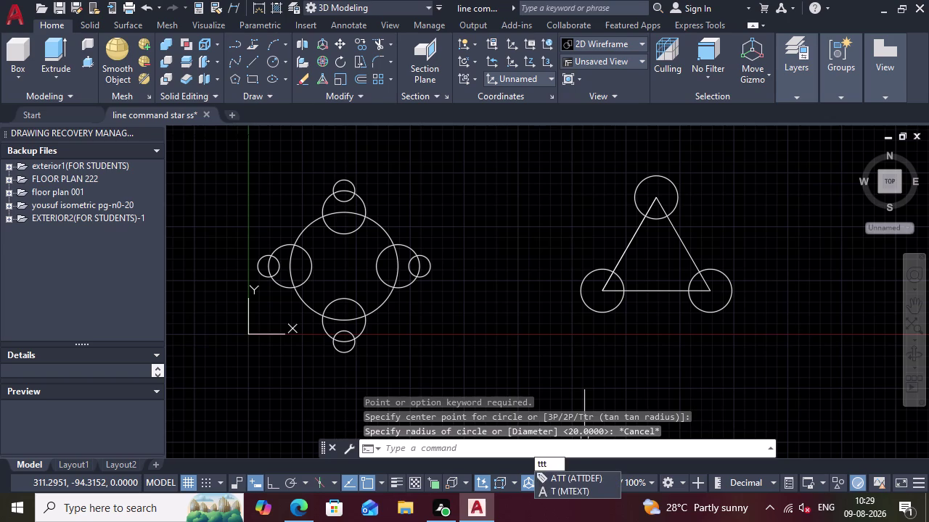
click(462, 450)
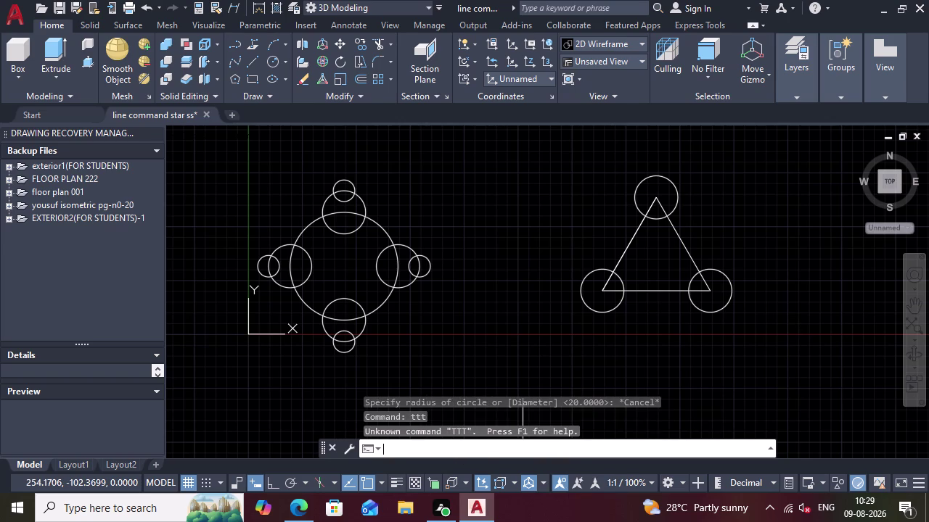
key(t)
text(ant)
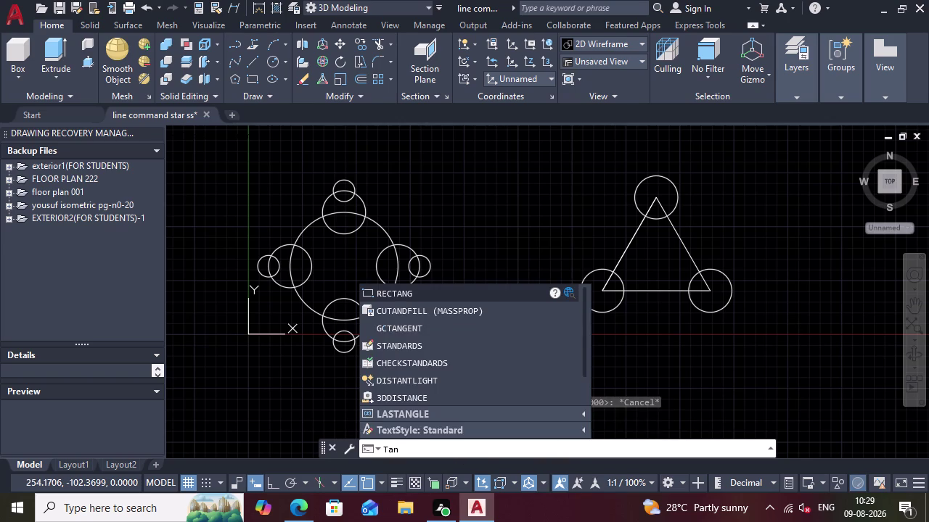
text(antan)
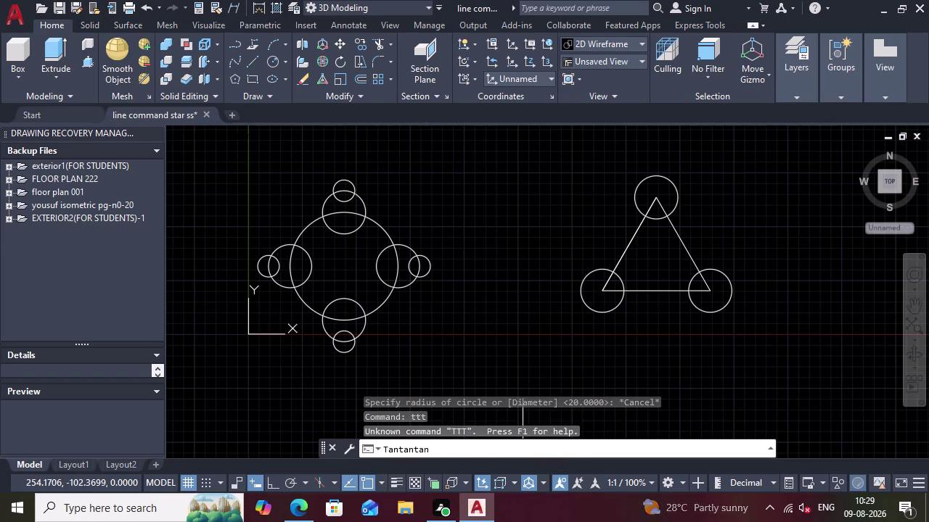
key(equal)
key(BackSpace)
key(BackSpace)
key(BackSpace)
Restart the CIRCLE command so it awaits a centre point.
text(c)
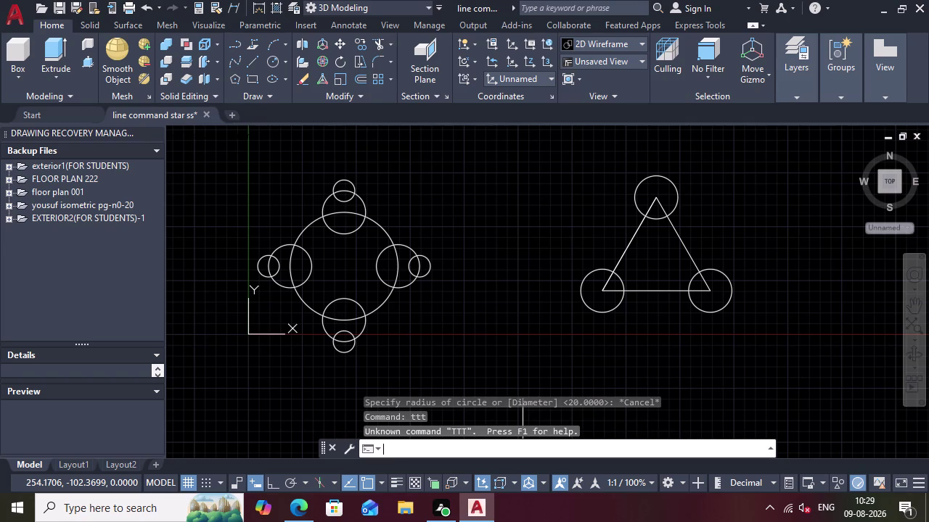
text(ircle)
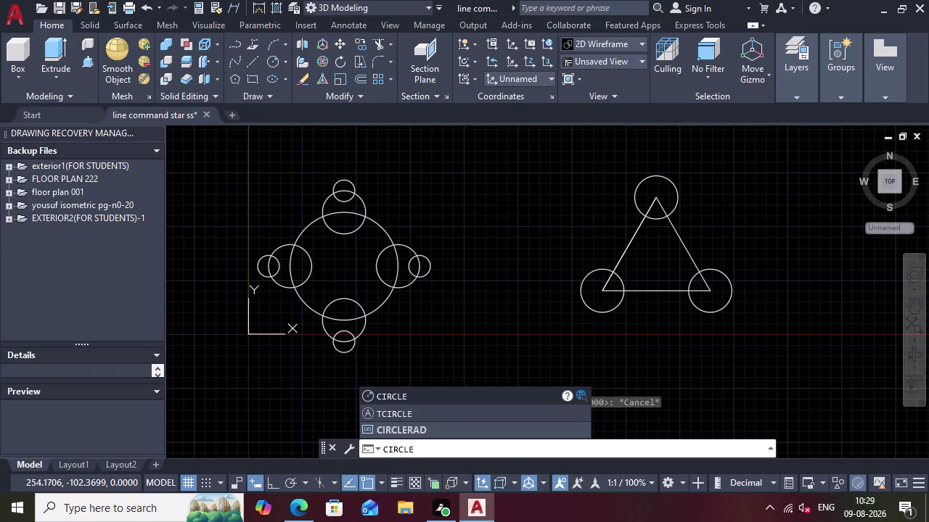
key(Return)
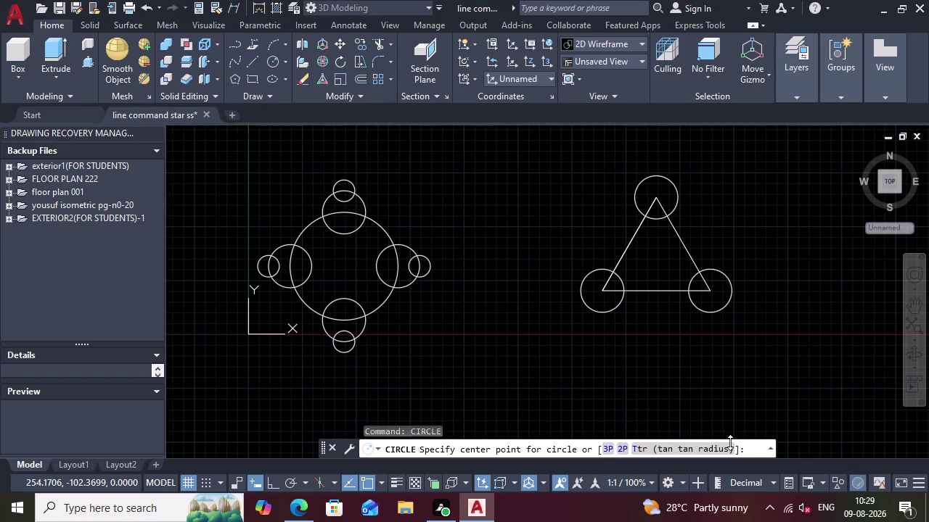
click(88, 22)
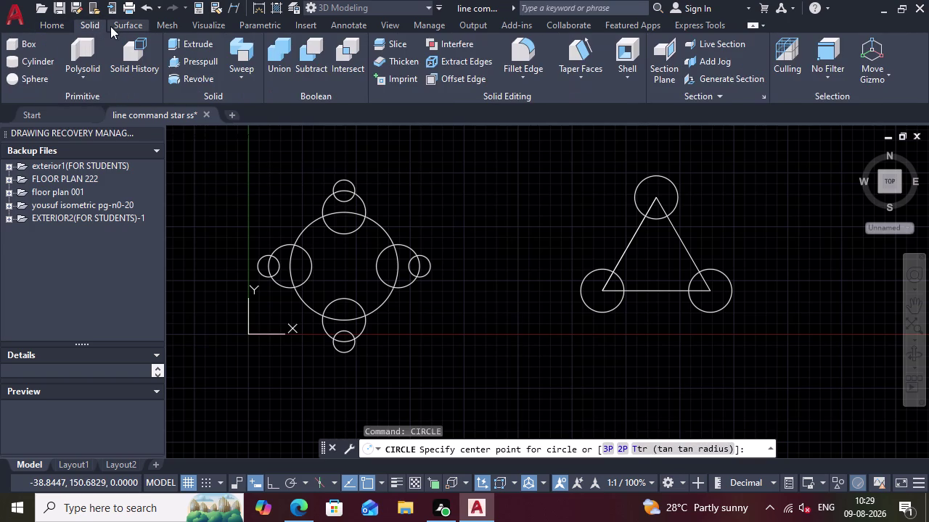
Choose the Tan, Tan, Tan method from the Home tab's Circle dropdown.
click(120, 24)
click(168, 21)
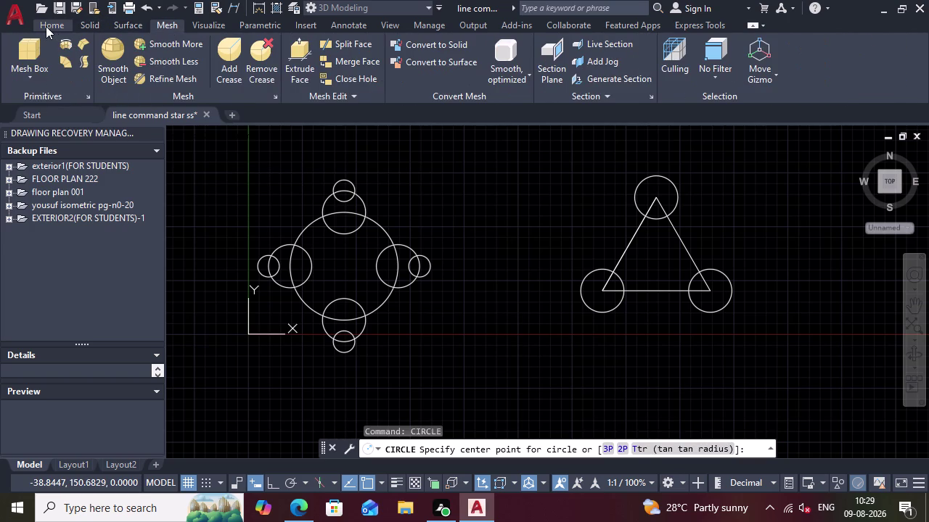
click(45, 26)
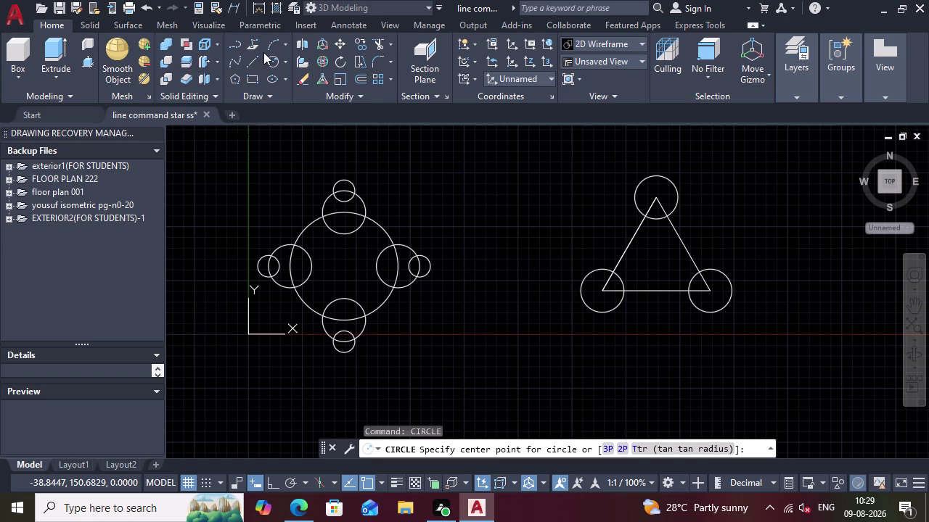
click(283, 60)
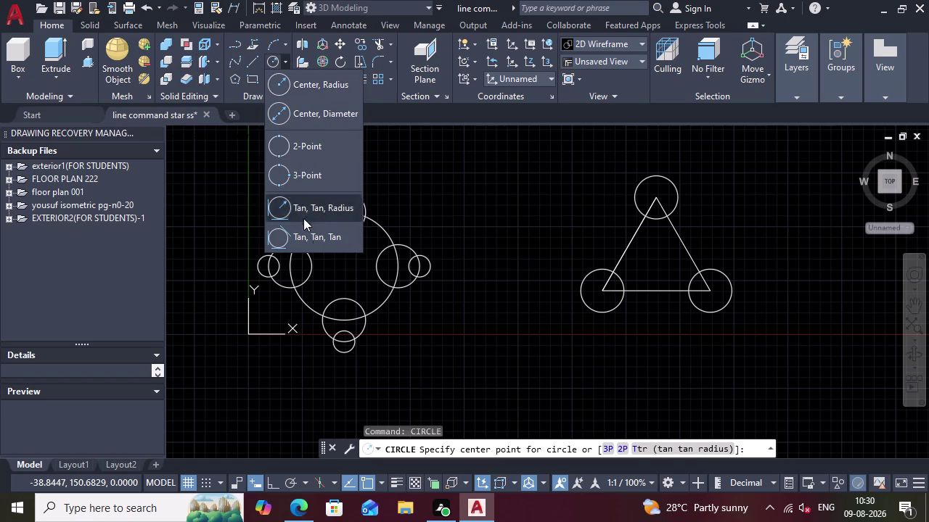
click(313, 241)
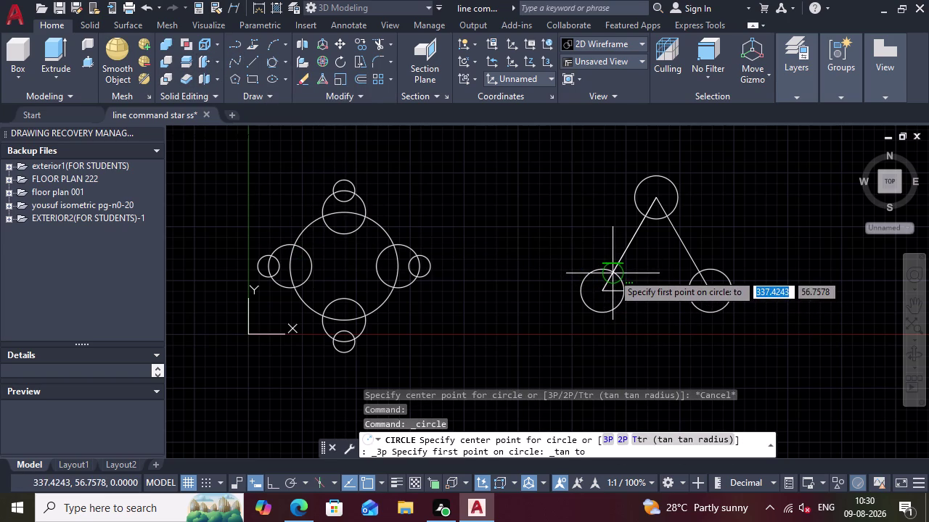
Pick two triangle edges as the first two tangent objects.
click(612, 274)
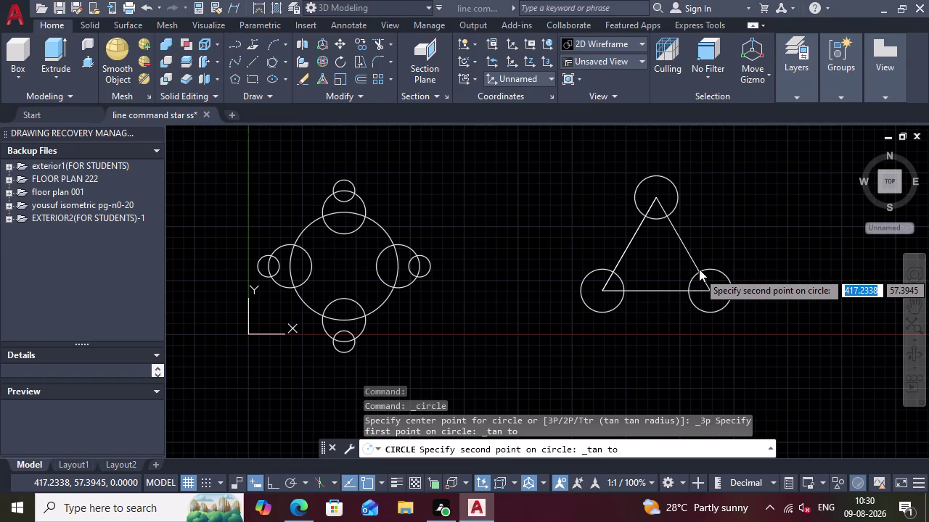
click(698, 272)
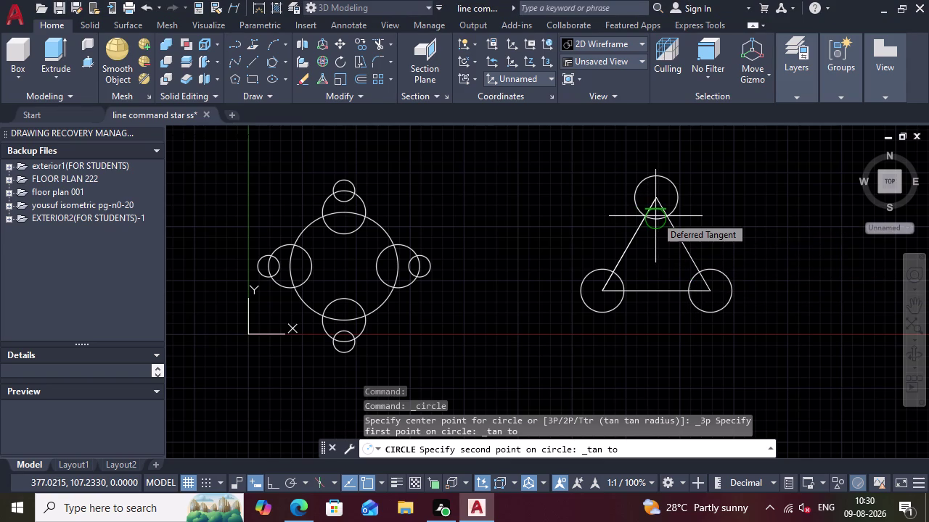
click(655, 216)
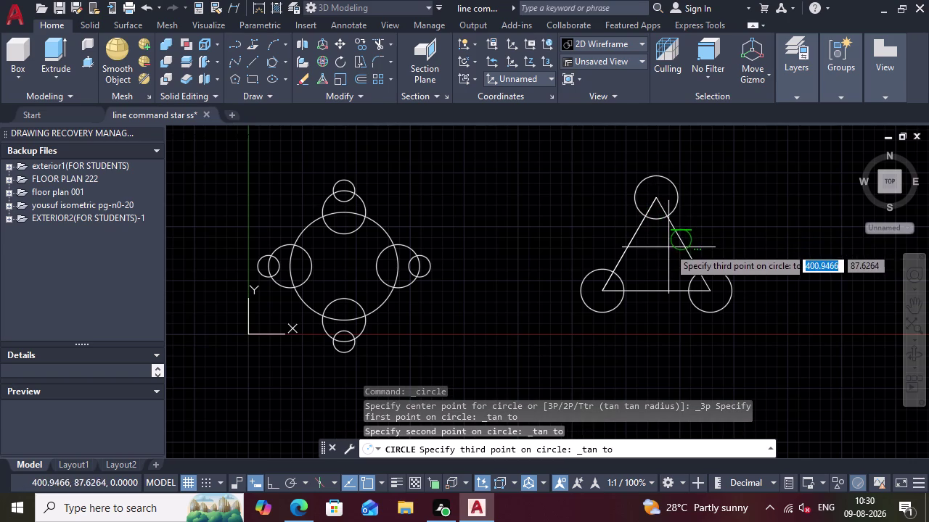